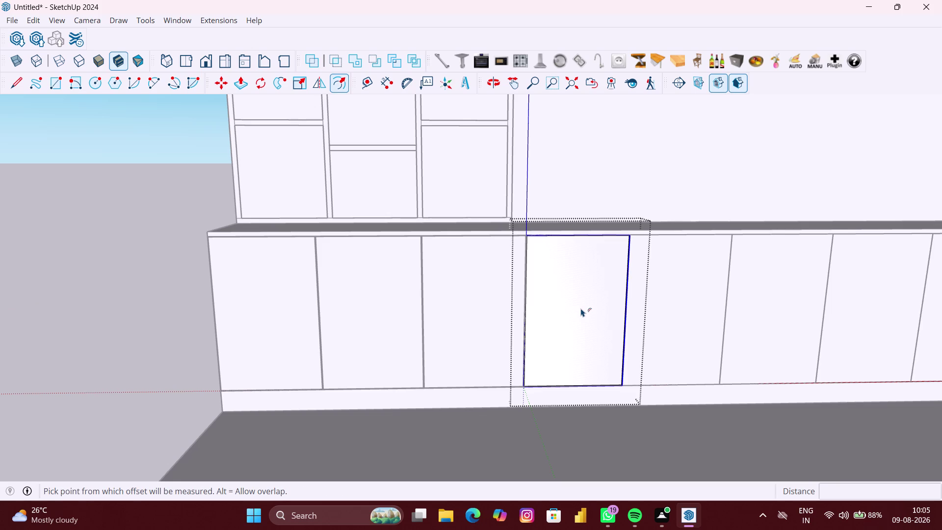
Finish the current door, then repeat the offset on the next two lower door faces.
key(space)
click(578, 311)
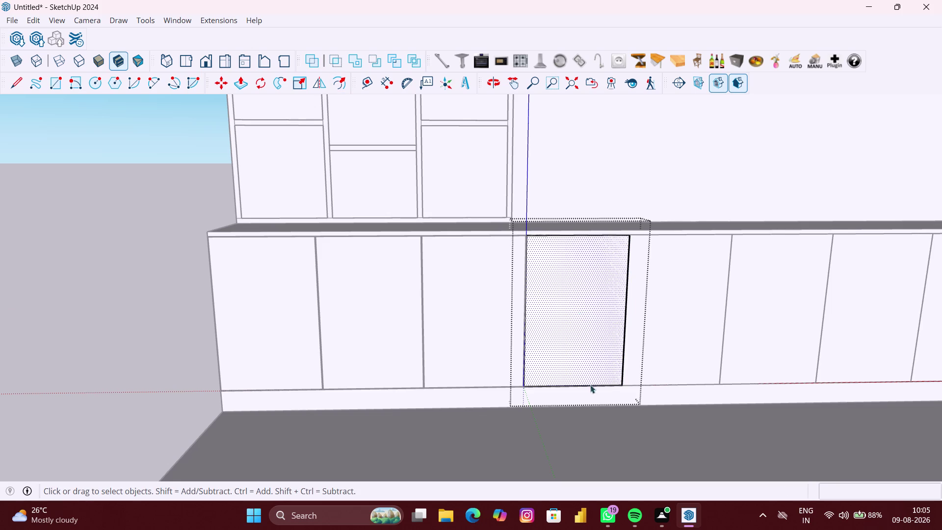
click(606, 427)
double_click(666, 360)
key(f)
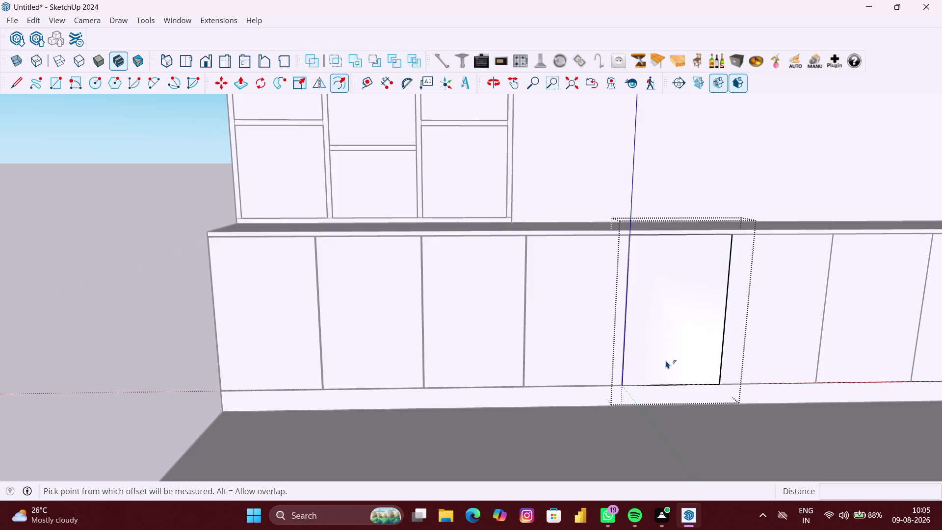
double_click(665, 360)
key(space)
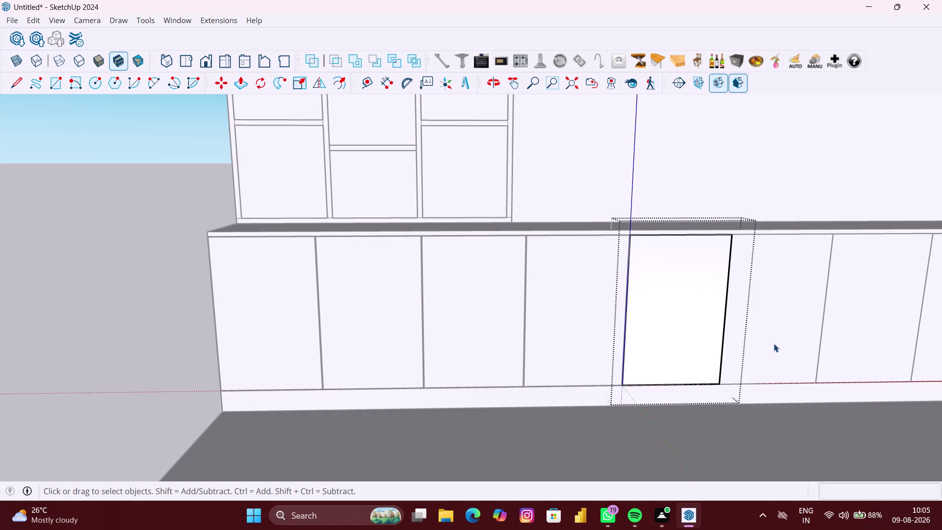
Repeat the offset on the third and fourth lower door faces along the counter.
click(774, 343)
double_click(774, 344)
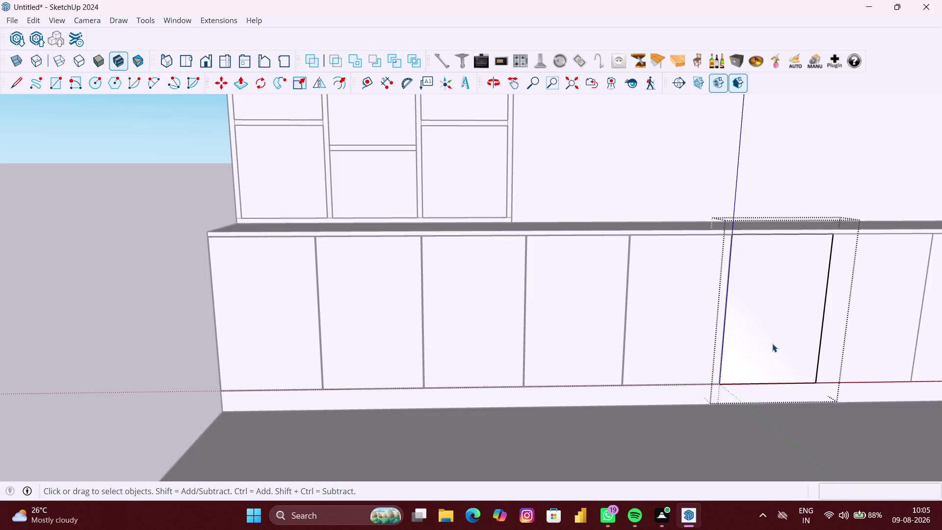
key(f)
double_click(772, 343)
key(space)
click(815, 398)
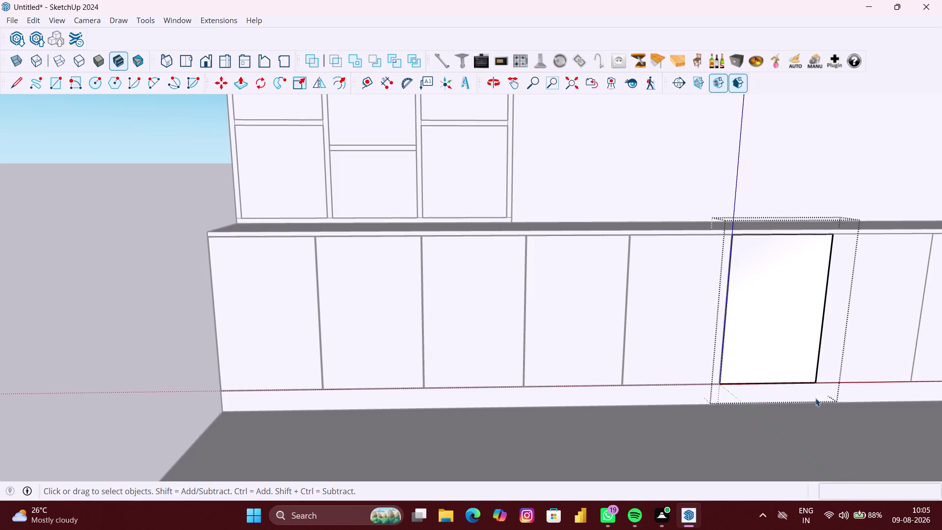
click(866, 363)
click(866, 363)
double_click(866, 363)
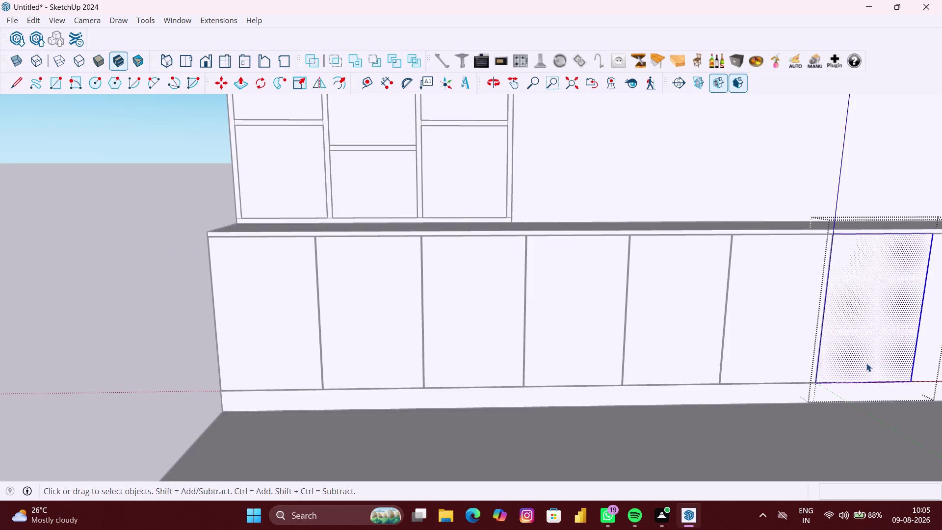
key(f)
double_click(866, 363)
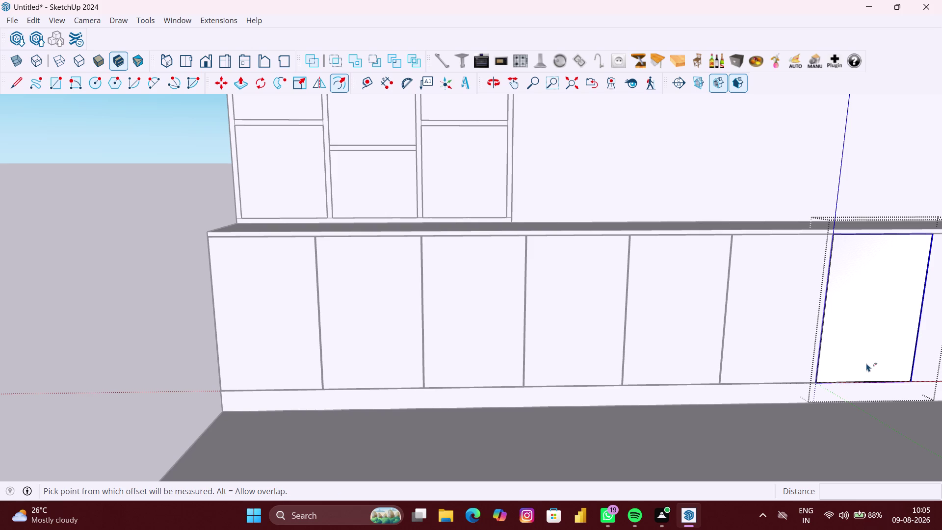
key(space)
click(875, 437)
scroll(down, 3)
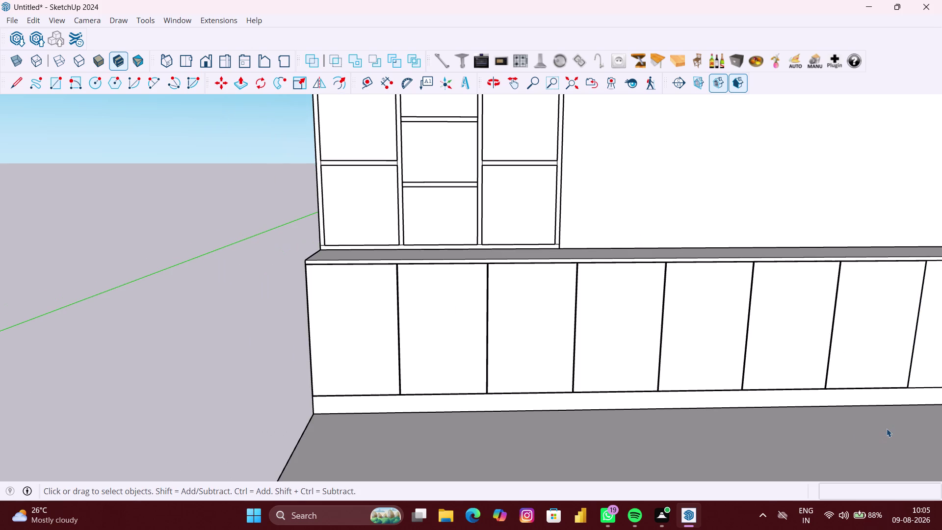
Turn toward the right end and offset two more lower door faces.
middle_drag(887, 429, 360, 413)
key(space)
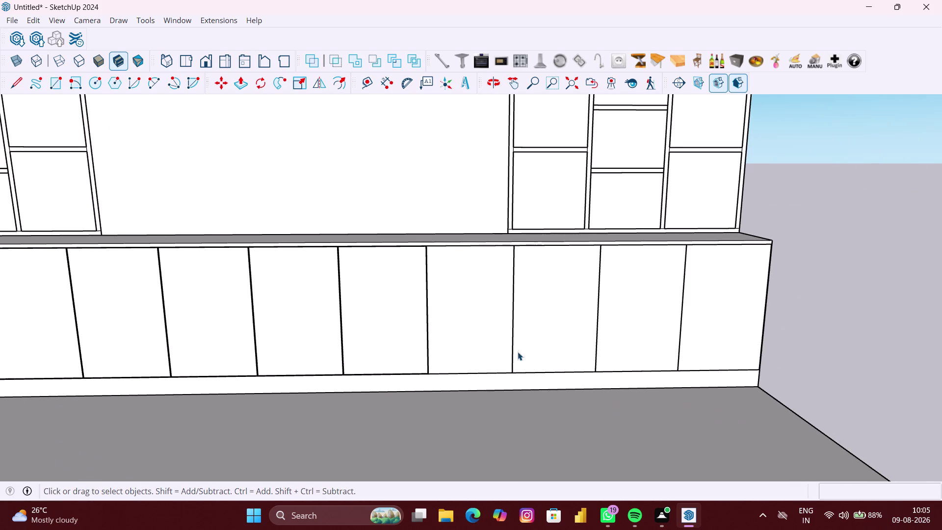
click(545, 344)
double_click(544, 344)
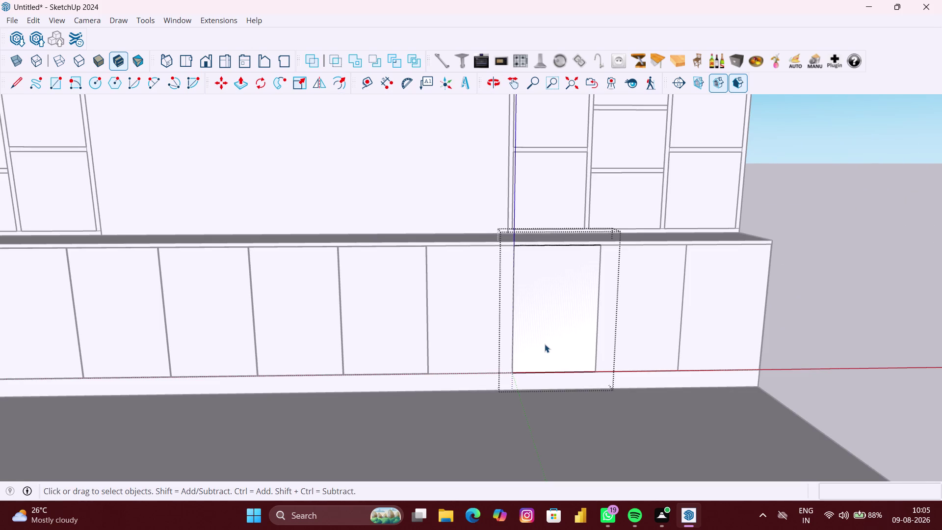
key(f)
double_click(561, 336)
key(space)
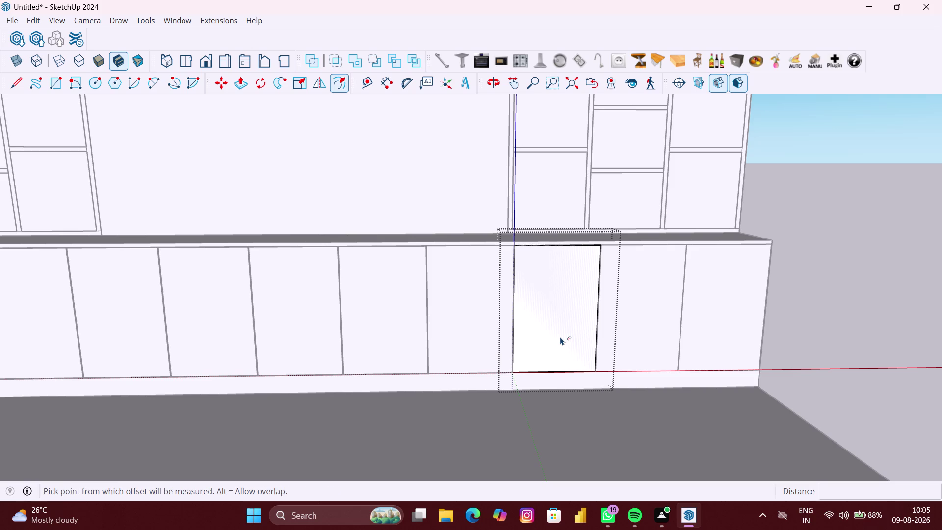
click(649, 416)
double_click(633, 335)
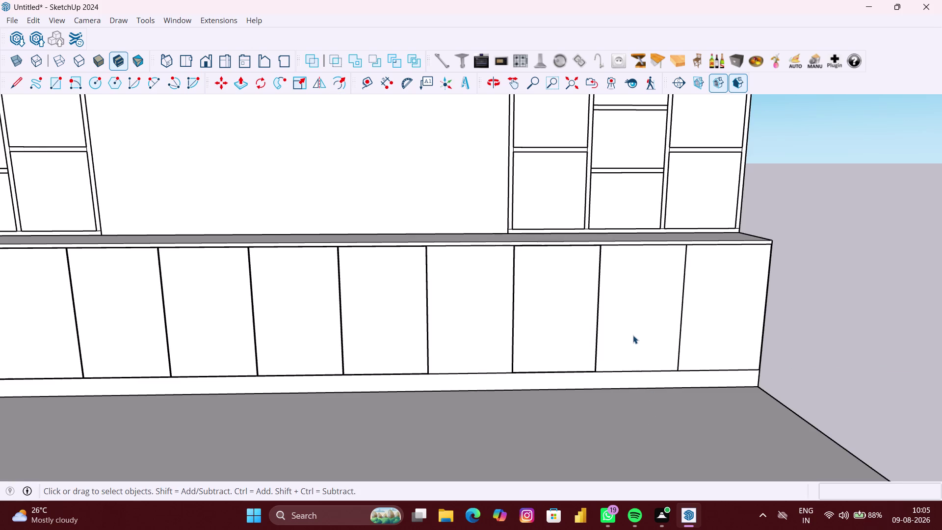
key(f)
double_click(633, 335)
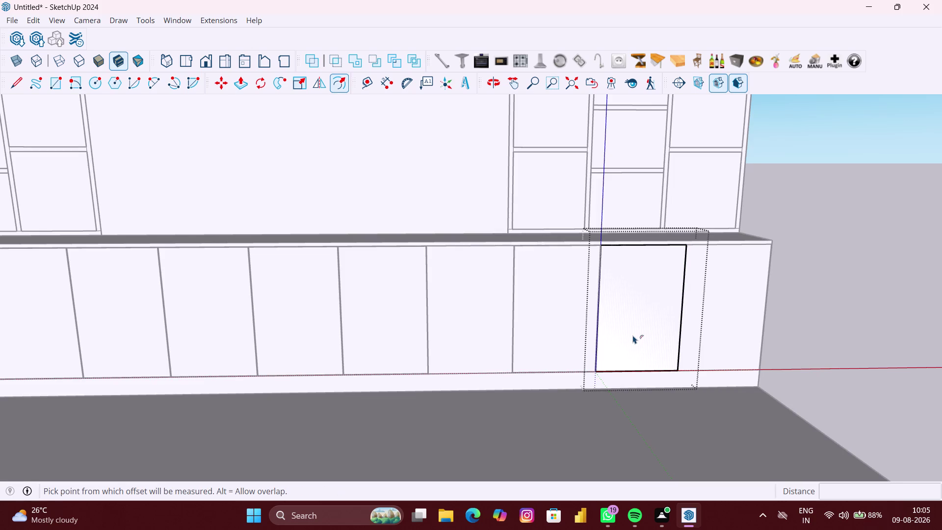
key(space)
click(709, 410)
Offset the face of the last lower door at the right end.
click(736, 332)
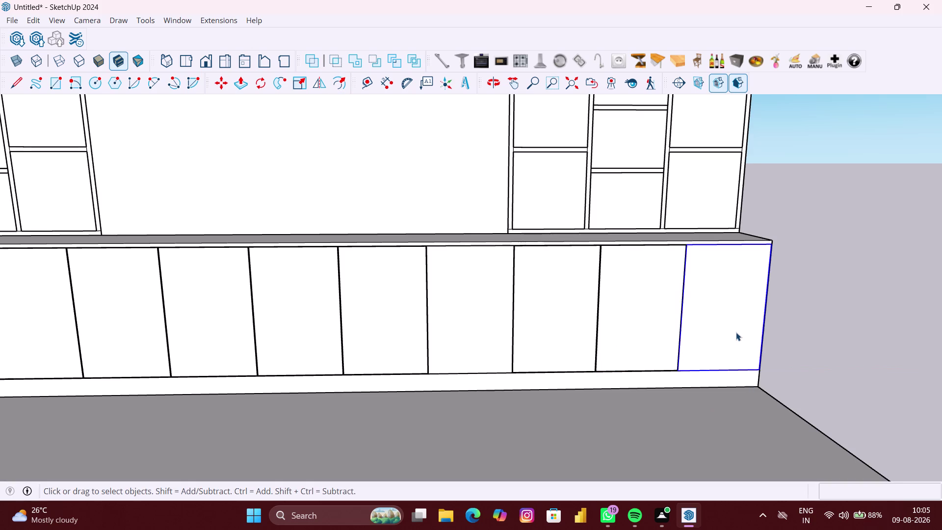
double_click(736, 332)
key(f)
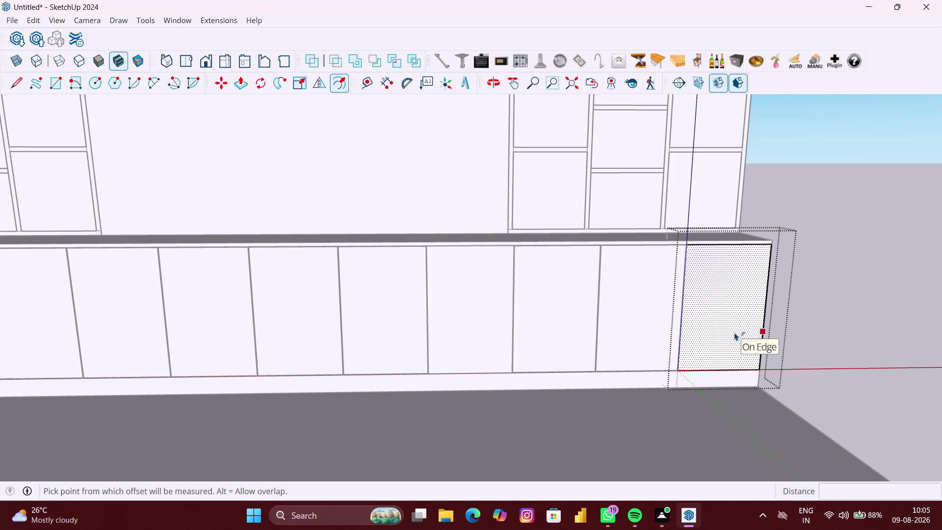
double_click(735, 332)
key(space)
click(800, 355)
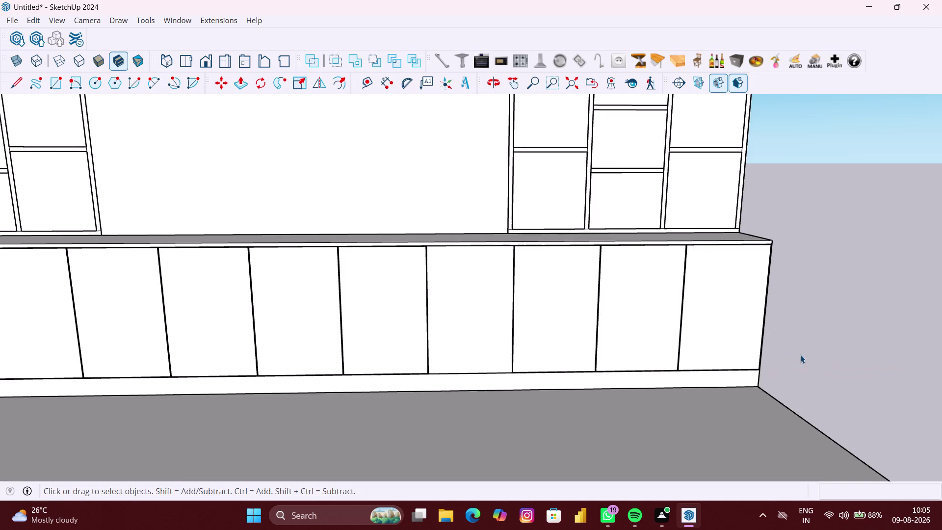
scroll(down, 3)
scroll(up, 3)
Orbit over the whole kitchen and enter the leftmost lower door group for editing.
scroll(up, 3)
middle_drag(58, 324, 83, 362)
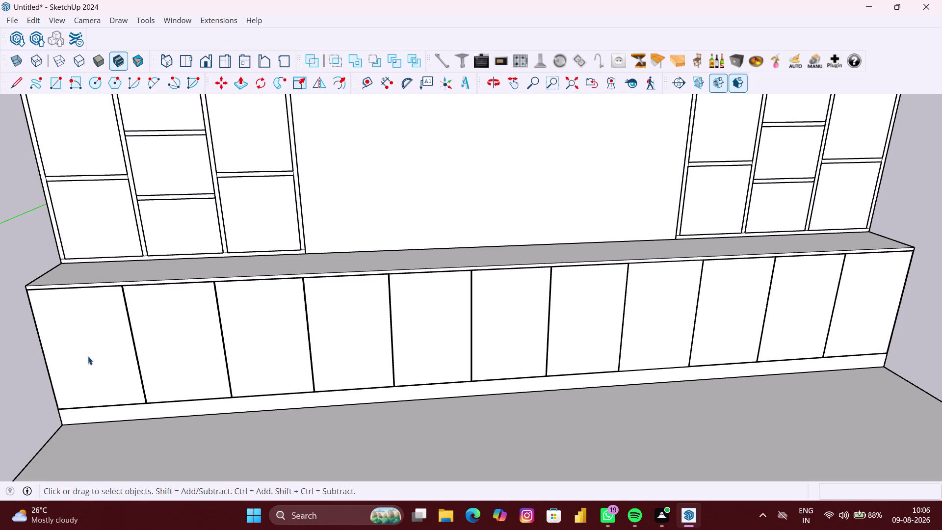
scroll(down, 3)
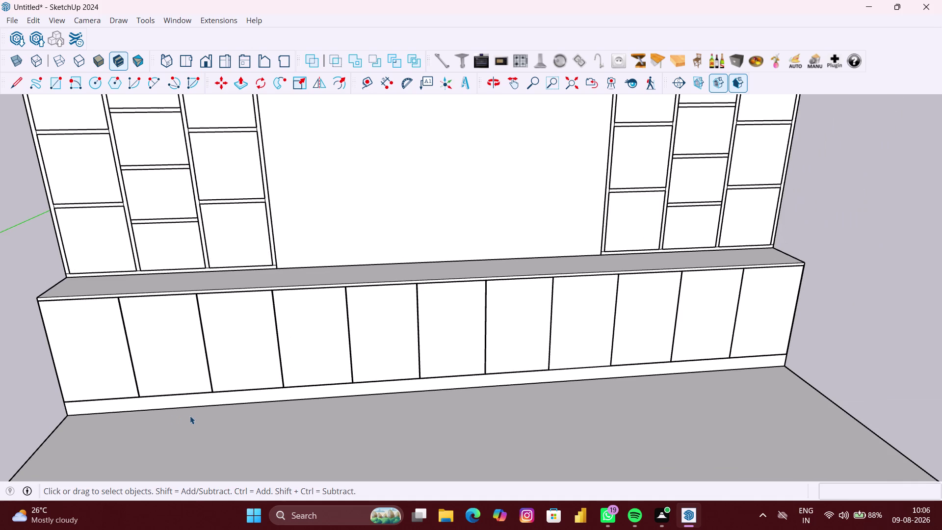
middle_drag(189, 416, 164, 414)
scroll(down, 3)
scroll(up, 3)
scroll(up, 3)
double_click(89, 375)
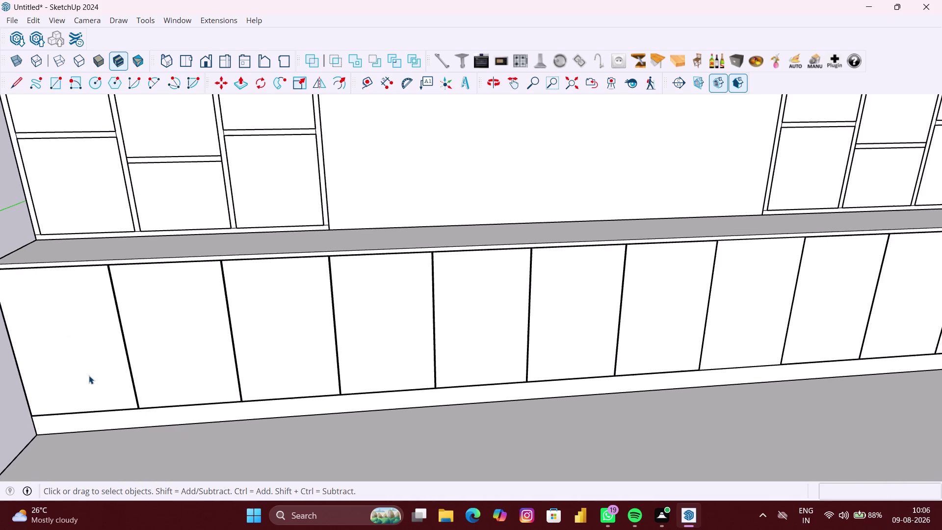
Push the leftmost lower door face out 18 mm.
key(p)
click(85, 363)
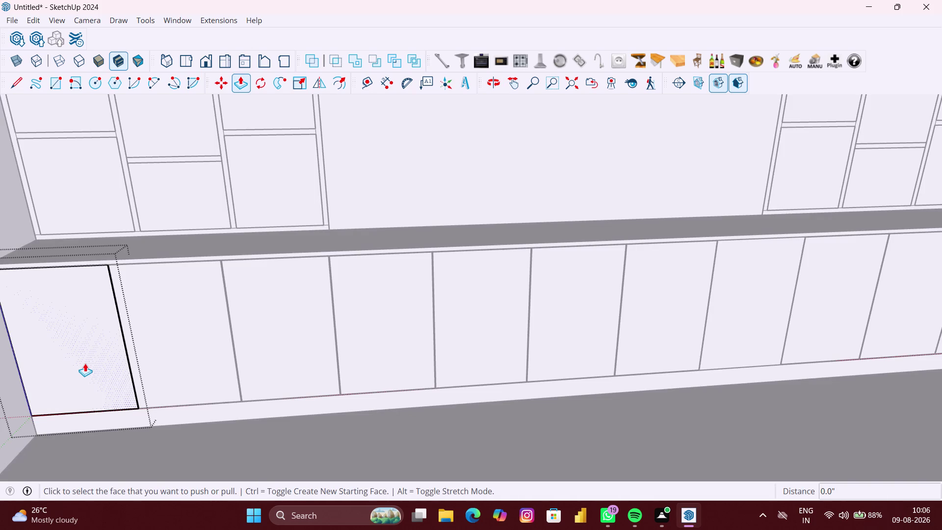
text(18)
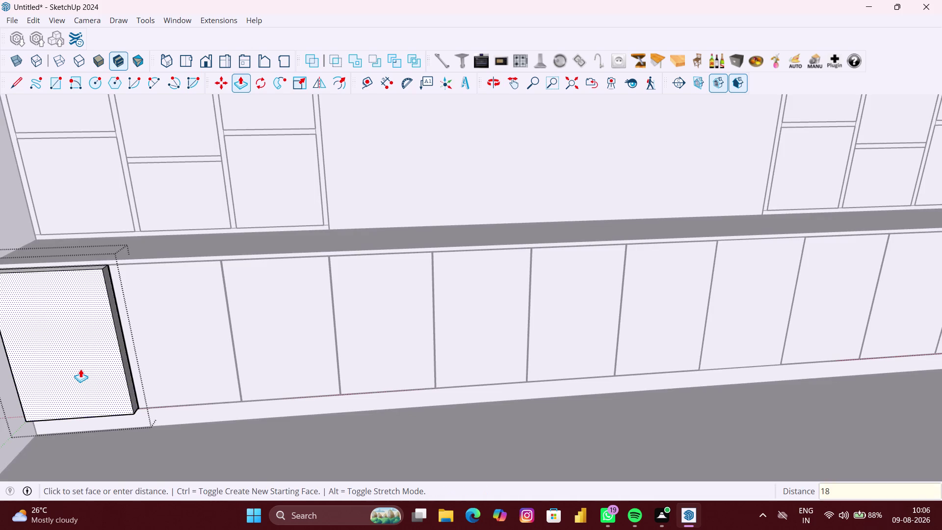
text(mm)
key(Return)
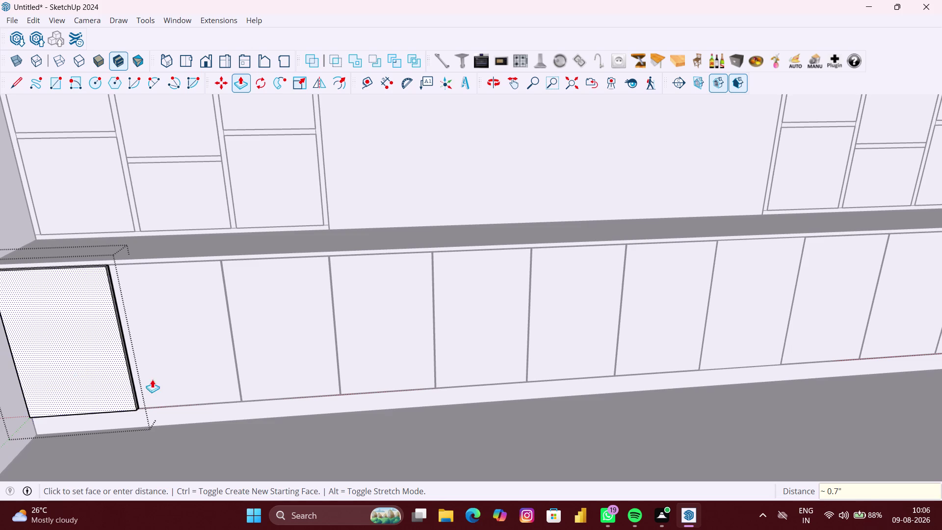
key(space)
Push the second and third lower door faces out by the same 18 mm.
click(178, 355)
double_click(178, 354)
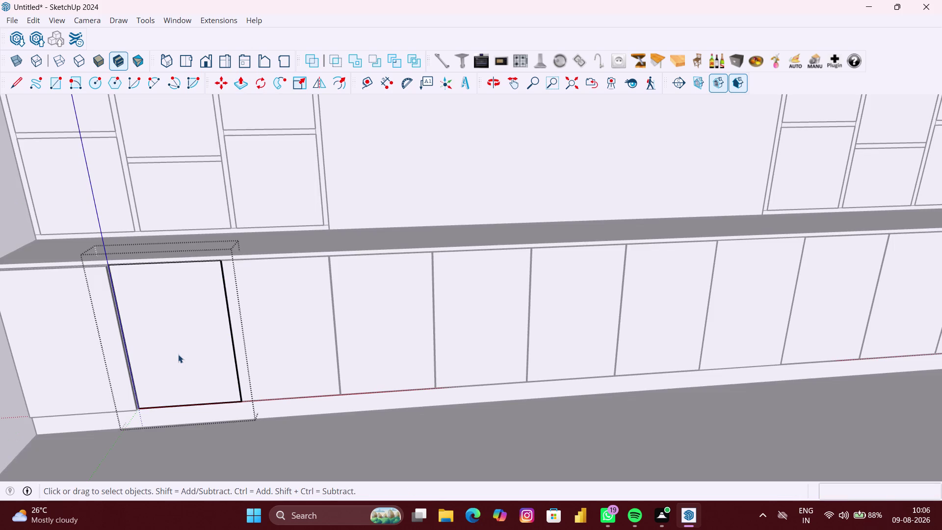
key(p)
double_click(178, 354)
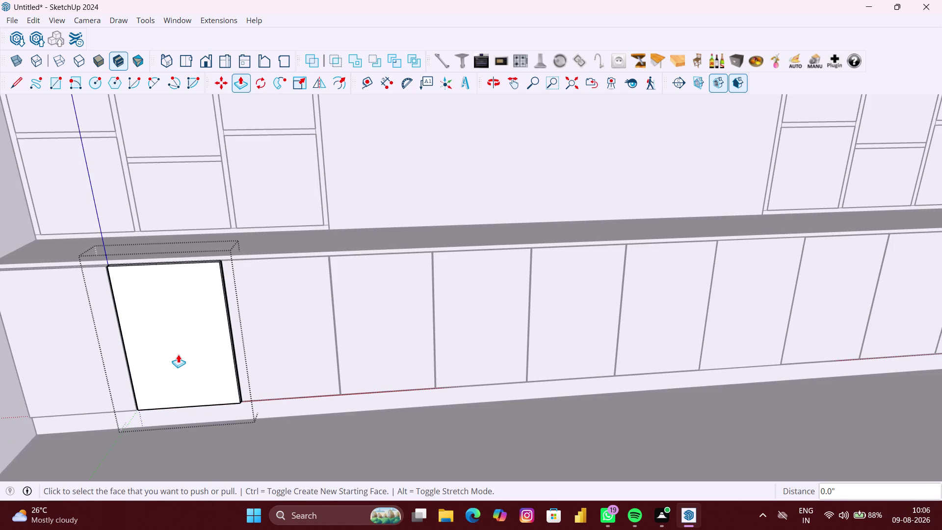
key(space)
click(283, 358)
double_click(284, 357)
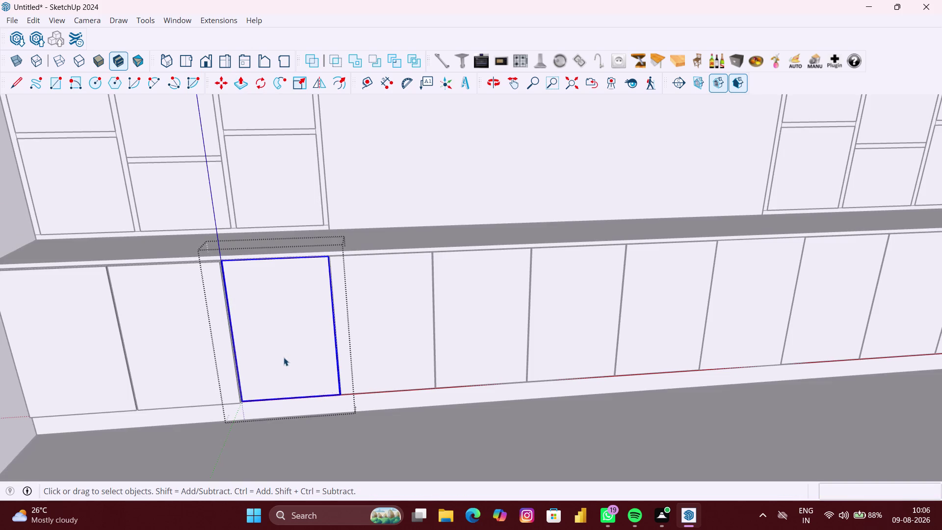
key(p)
double_click(295, 343)
key(space)
Push the fourth and fifth lower door faces out by 18 mm.
click(393, 354)
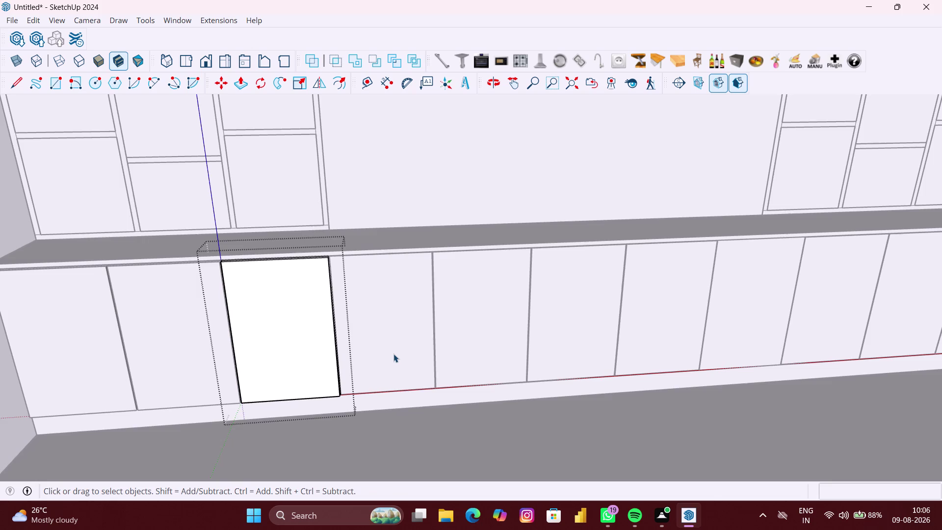
double_click(391, 350)
key(p)
double_click(385, 341)
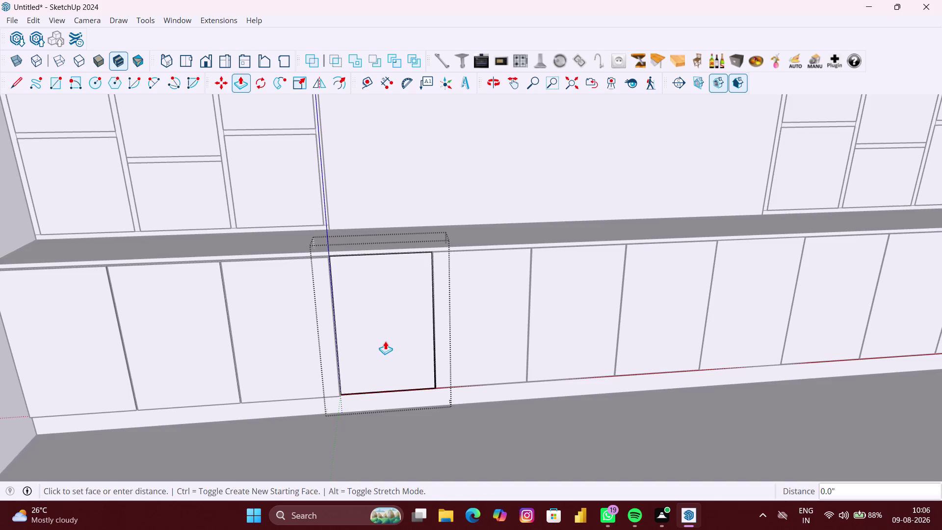
key(space)
click(437, 439)
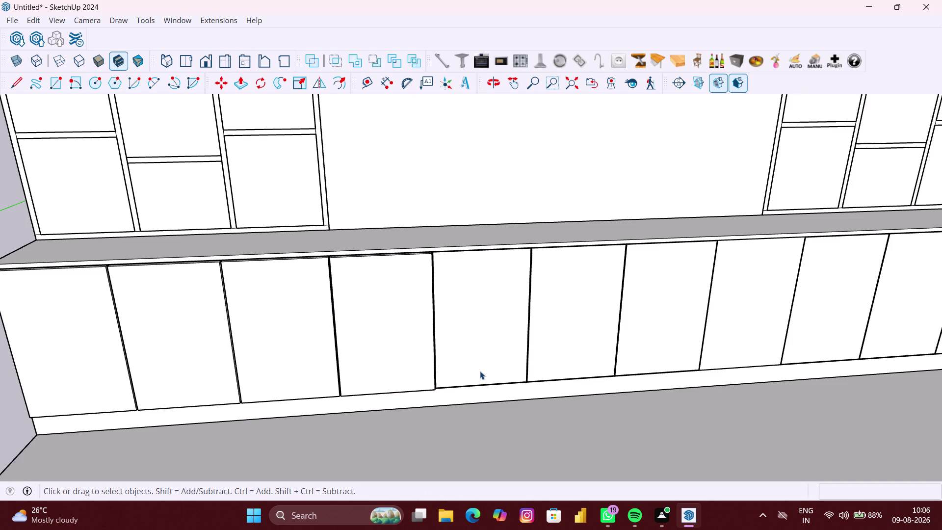
double_click(480, 371)
key(p)
double_click(481, 361)
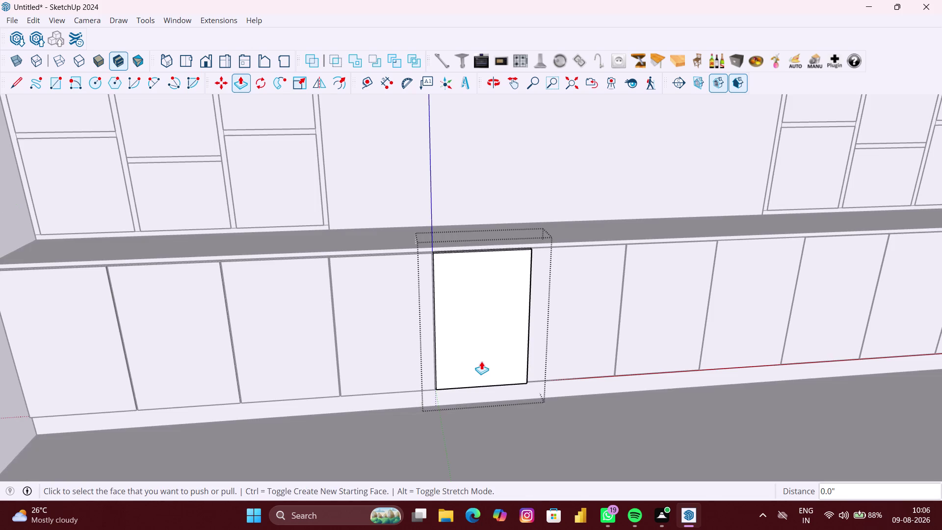
key(space)
Push the sixth and seventh lower door faces out by 18 mm.
click(527, 412)
double_click(565, 359)
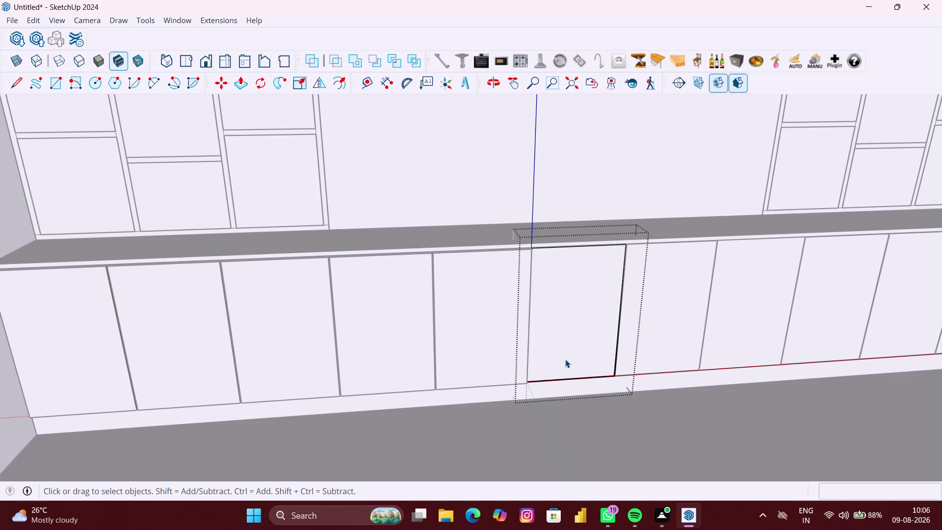
key(p)
double_click(567, 350)
key(space)
click(666, 407)
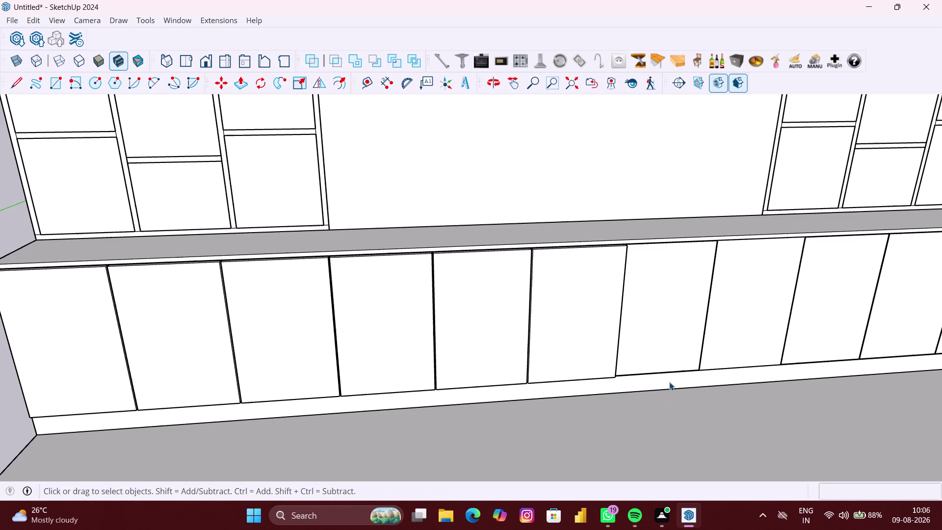
triple_click(661, 361)
key(p)
double_click(659, 355)
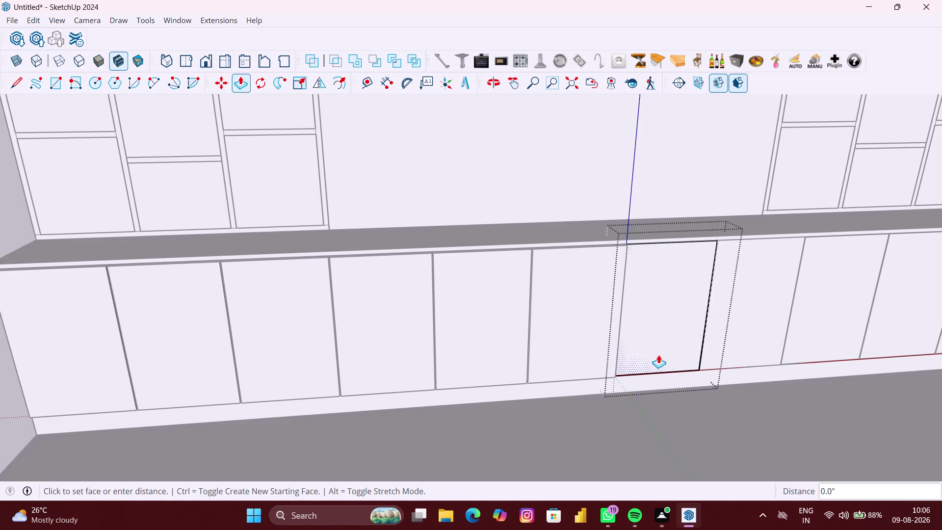
key(space)
click(755, 418)
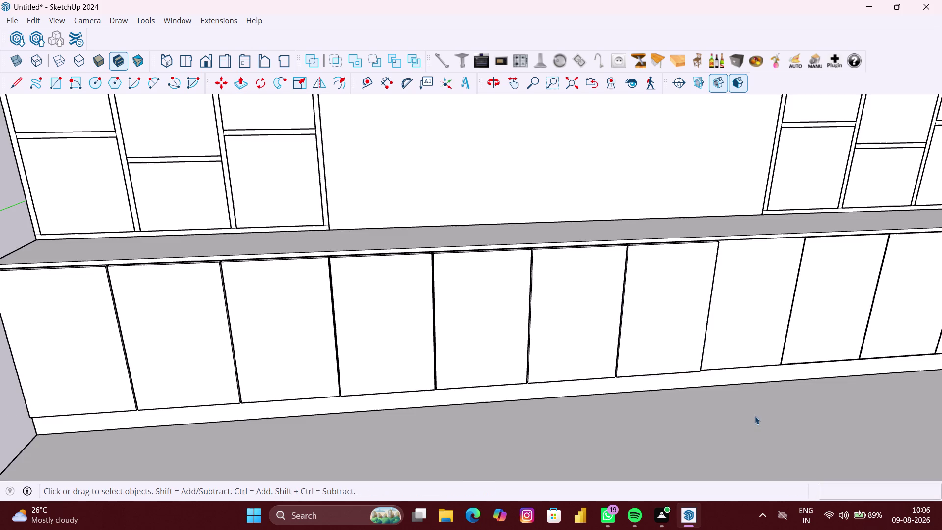
Push the eighth and ninth lower door faces out by 18 mm.
double_click(750, 357)
key(p)
double_click(760, 328)
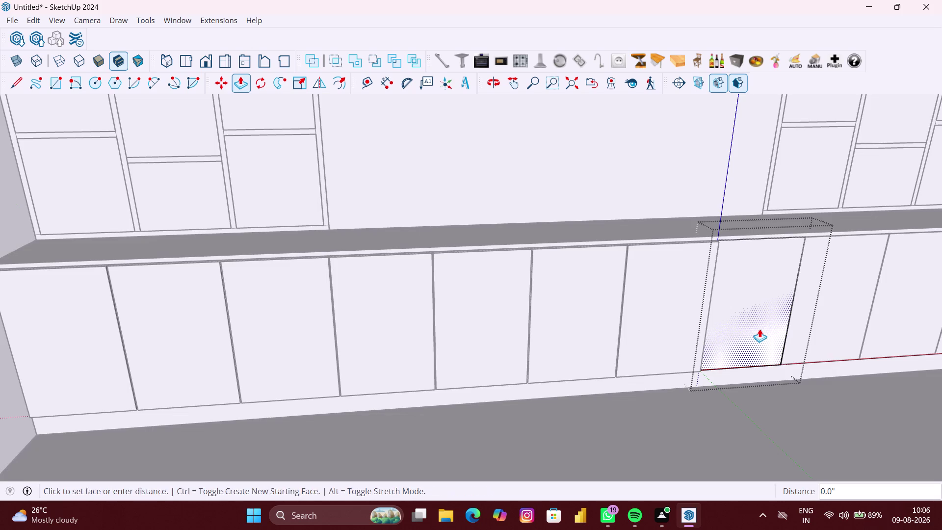
key(space)
click(778, 382)
click(826, 339)
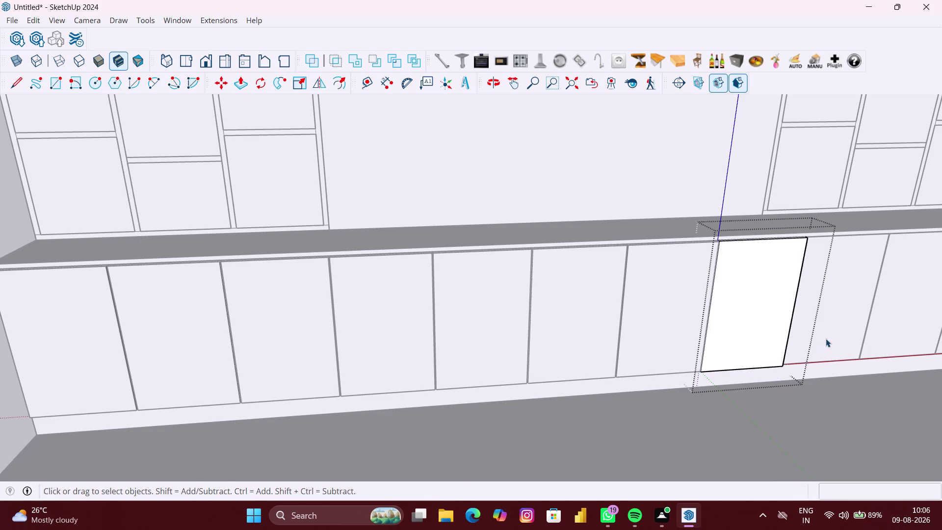
double_click(819, 334)
key(p)
double_click(824, 328)
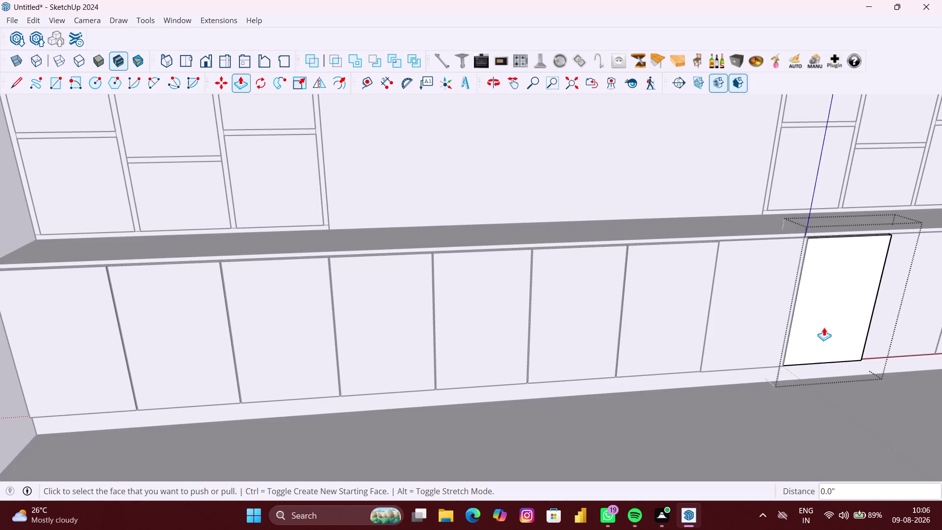
key(space)
click(848, 427)
Push the final two door faces at the right end out by 18 mm.
scroll(down, 3)
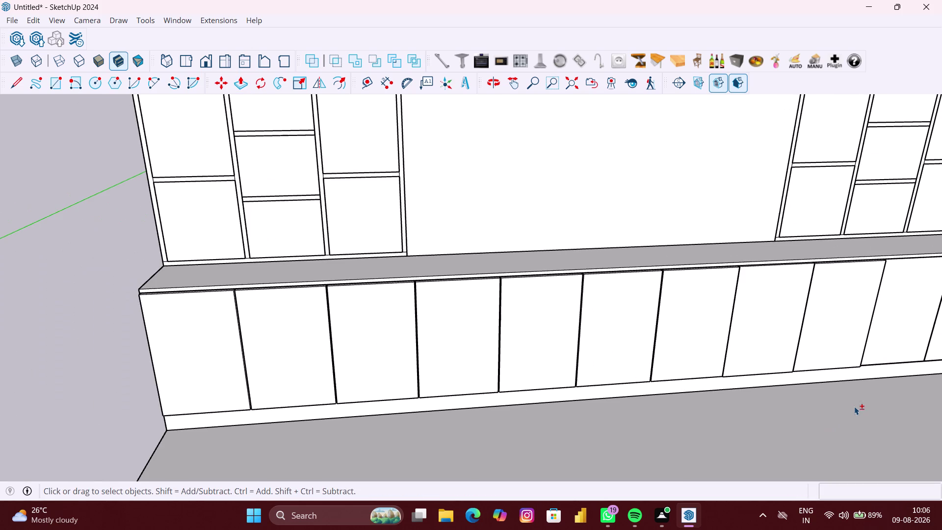
middle_drag(854, 407, 399, 408)
scroll(up, 3)
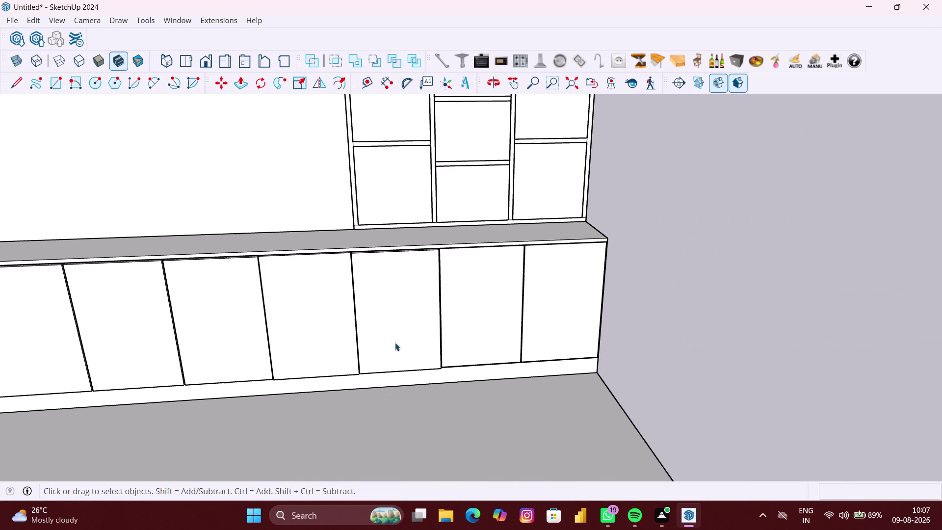
double_click(497, 291)
key(p)
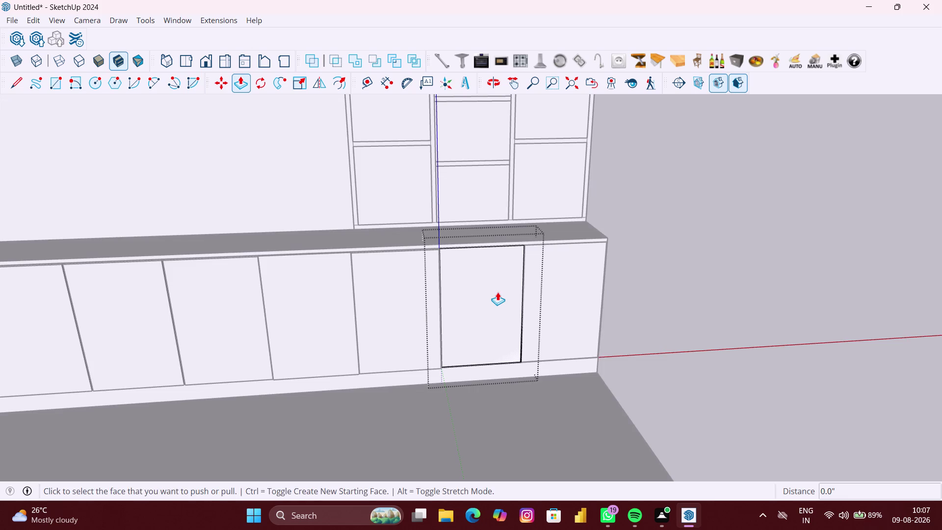
double_click(498, 292)
key(space)
click(547, 349)
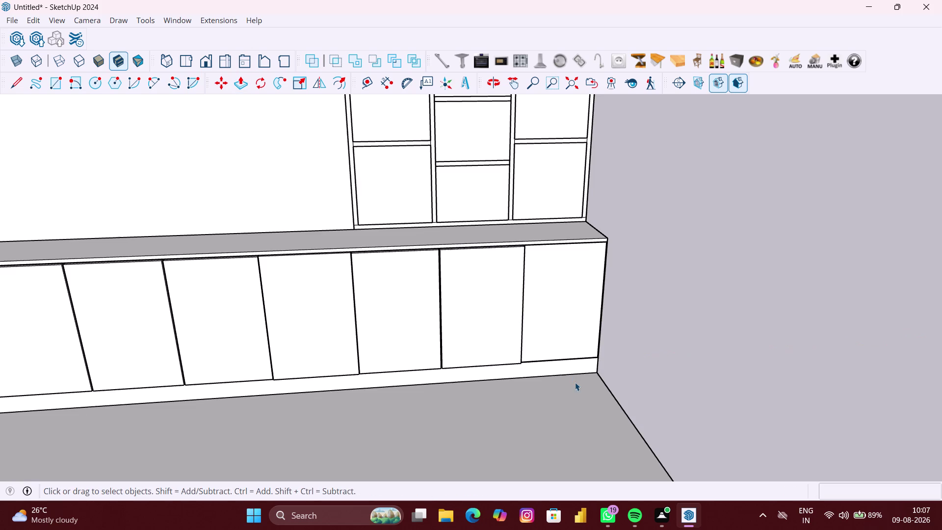
double_click(570, 328)
key(p)
double_click(570, 320)
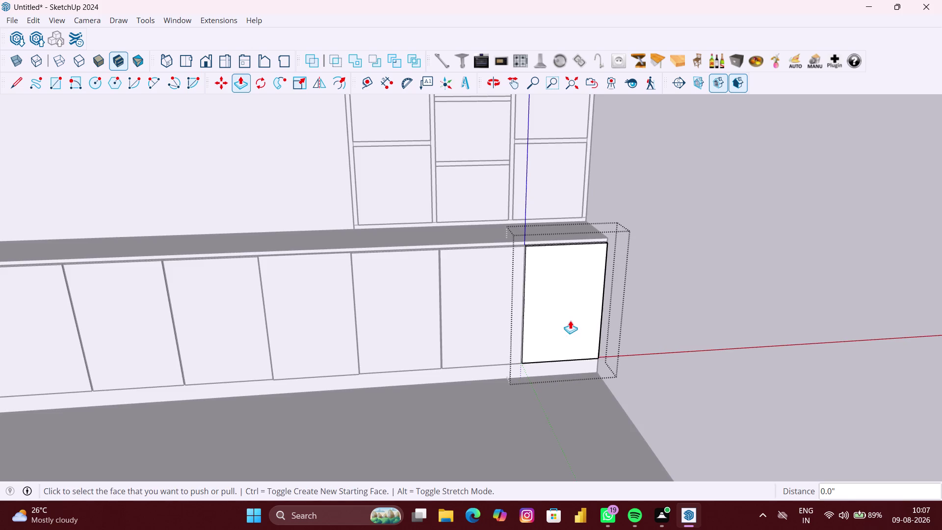
key(space)
click(636, 382)
scroll(down, 3)
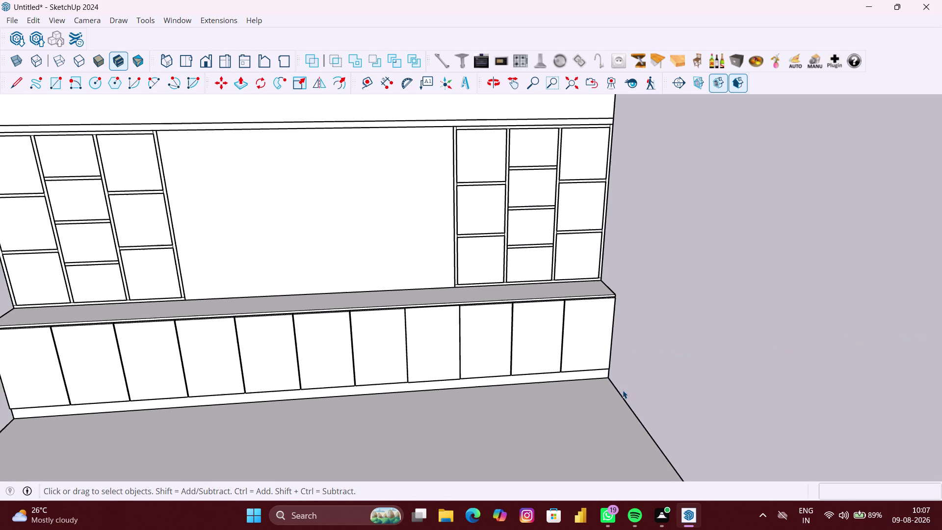
scroll(down, 3)
middle_drag(623, 390, 590, 391)
scroll(up, 3)
scroll(up, 3)
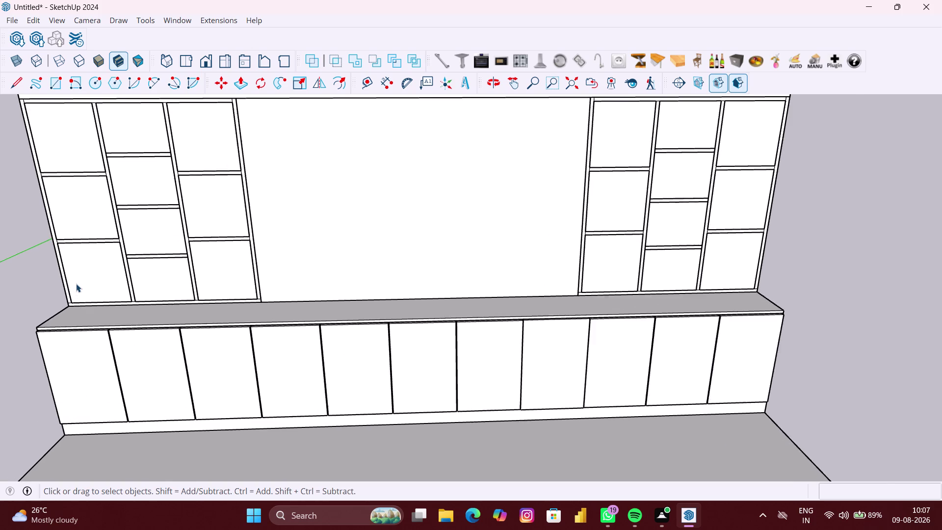
scroll(up, 3)
middle_drag(76, 283, 92, 295)
scroll(up, 3)
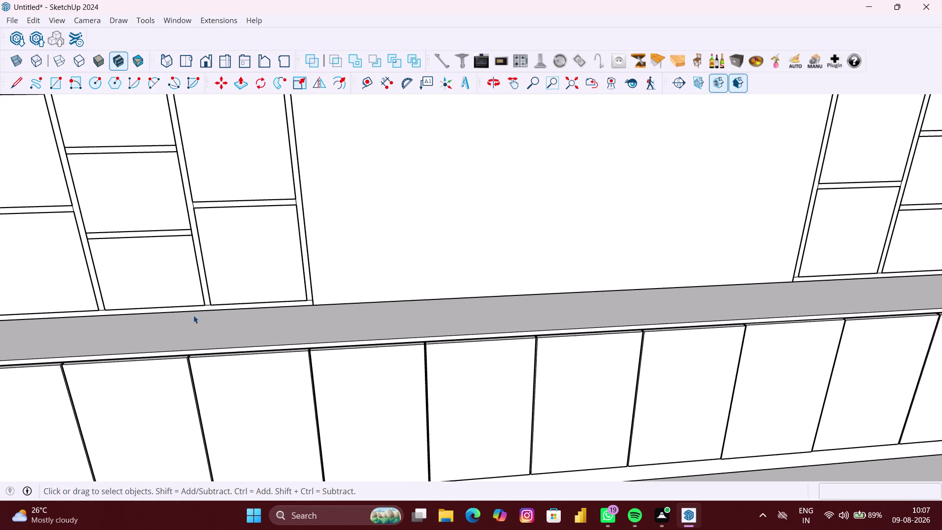
middle_click(193, 315)
scroll(down, 3)
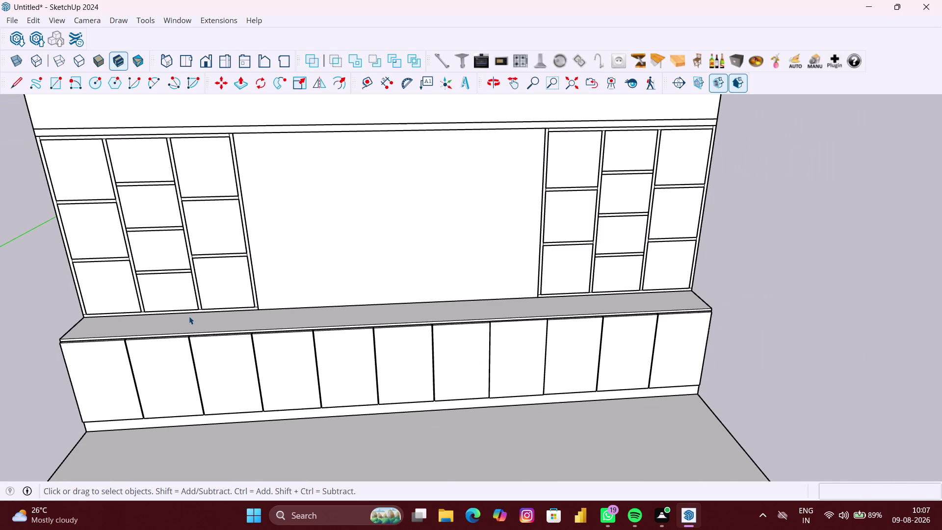
middle_drag(258, 304, 253, 306)
scroll(up, 3)
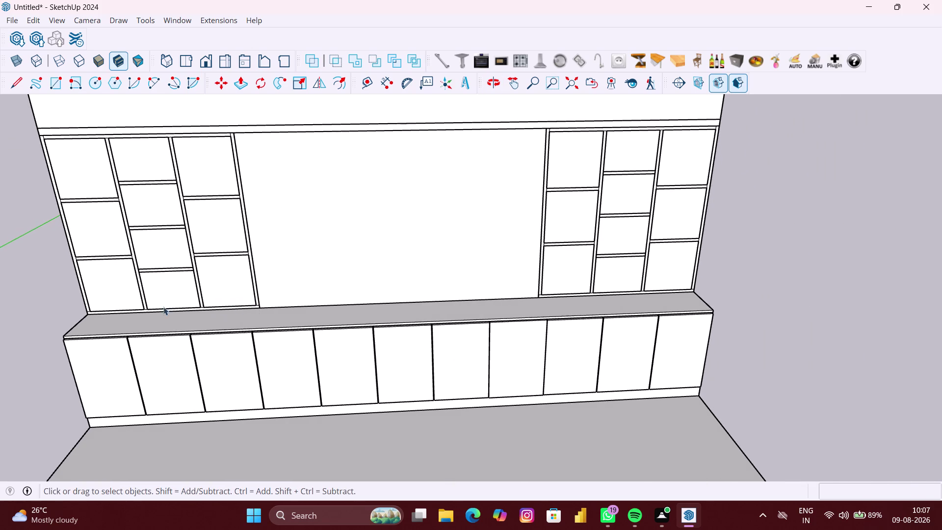
scroll(up, 3)
middle_click(102, 307)
scroll(down, 3)
middle_drag(123, 298, 236, 292)
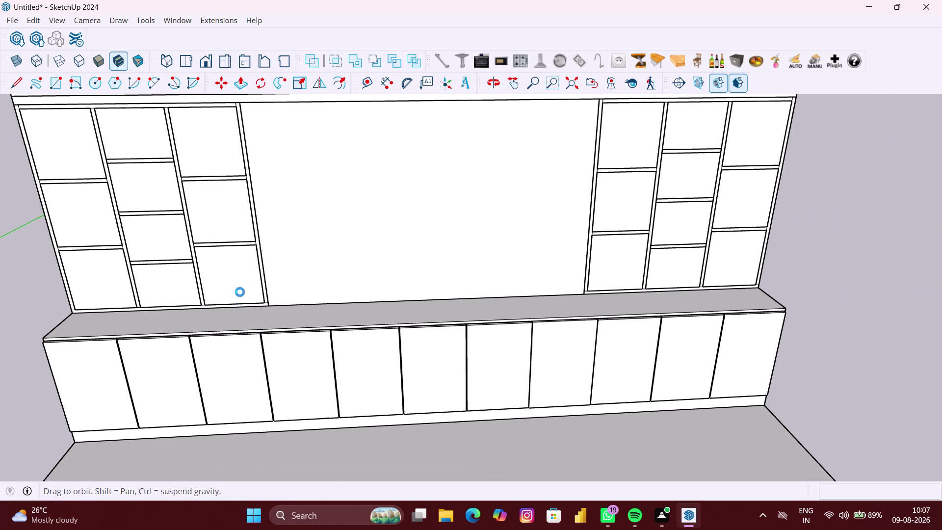
middle_drag(236, 292, 241, 292)
scroll(up, 3)
middle_drag(75, 305, 151, 289)
scroll(up, 3)
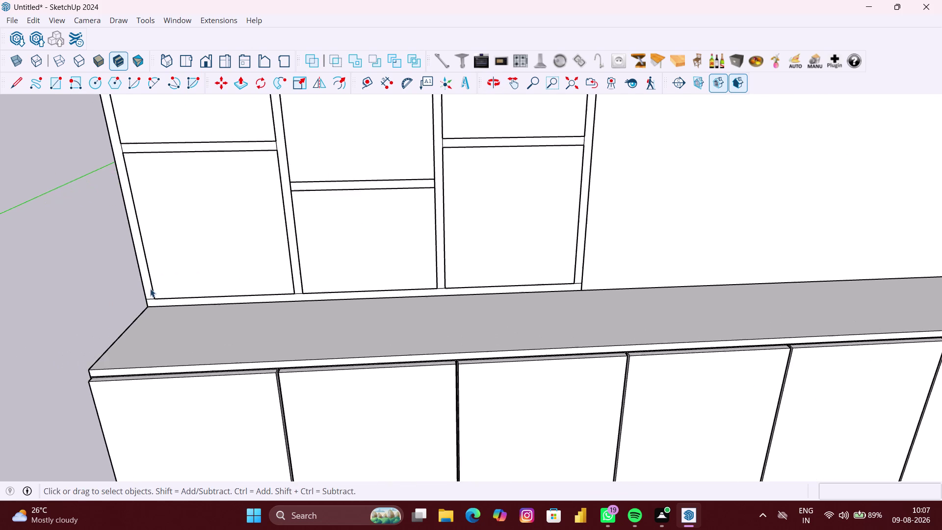
scroll(up, 3)
scroll(up, 3)
Open the left upper shelf unit and push its left side panel out 230 mm.
click(146, 282)
double_click(146, 282)
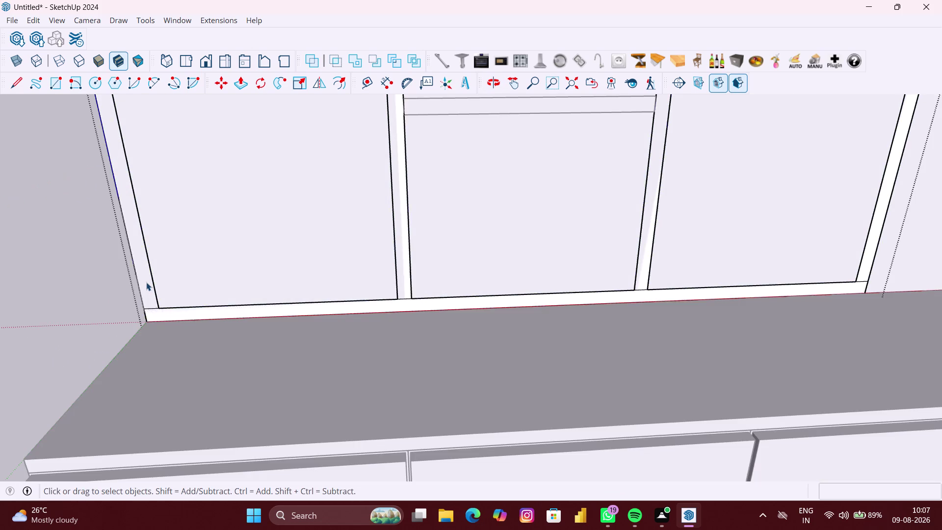
scroll(up, 3)
key(p)
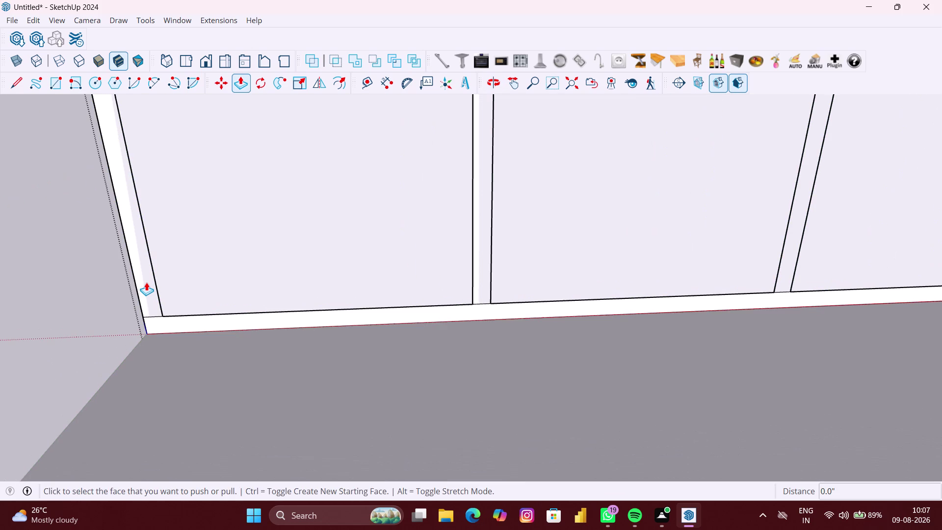
click(146, 283)
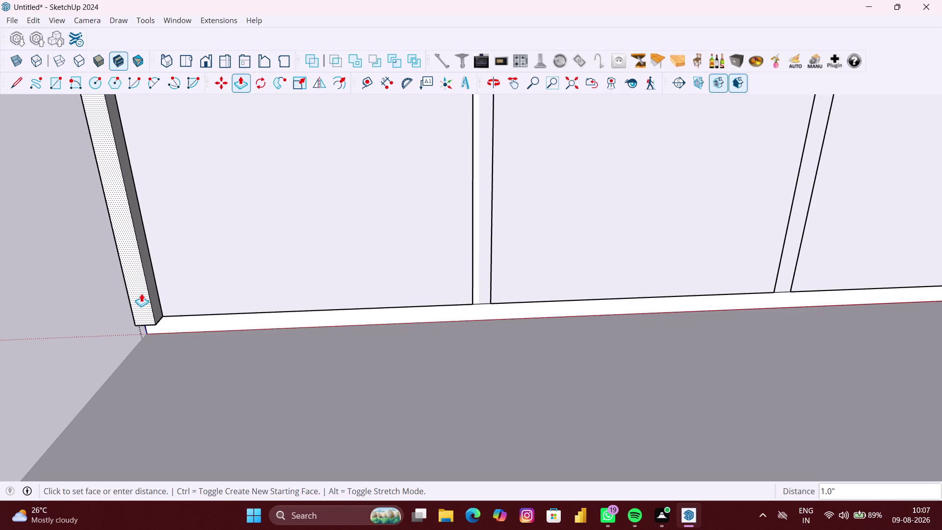
text(230)
text(mm)
key(Return)
Repeat the 230 mm depth on the bottom board and the middle divider.
scroll(down, 3)
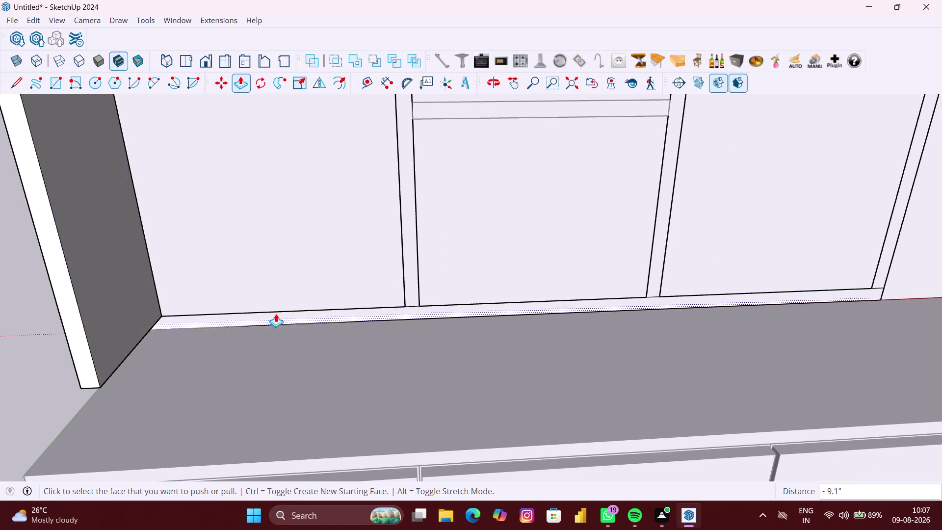
scroll(up, 3)
double_click(286, 317)
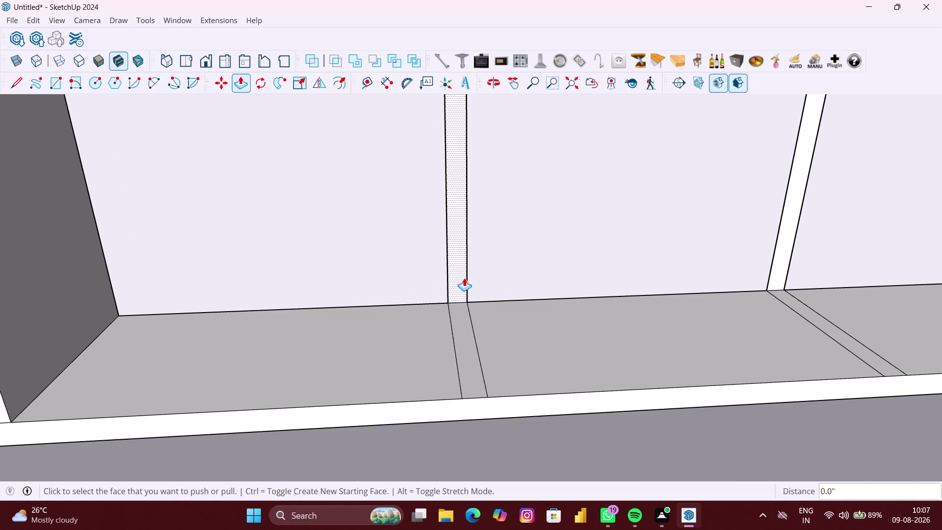
double_click(465, 277)
scroll(down, 3)
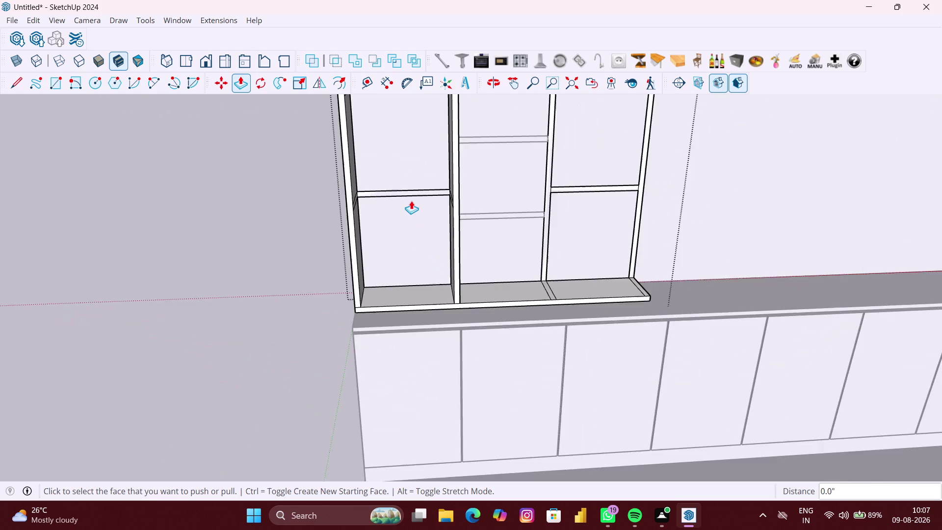
scroll(up, 3)
scroll(up, 3)
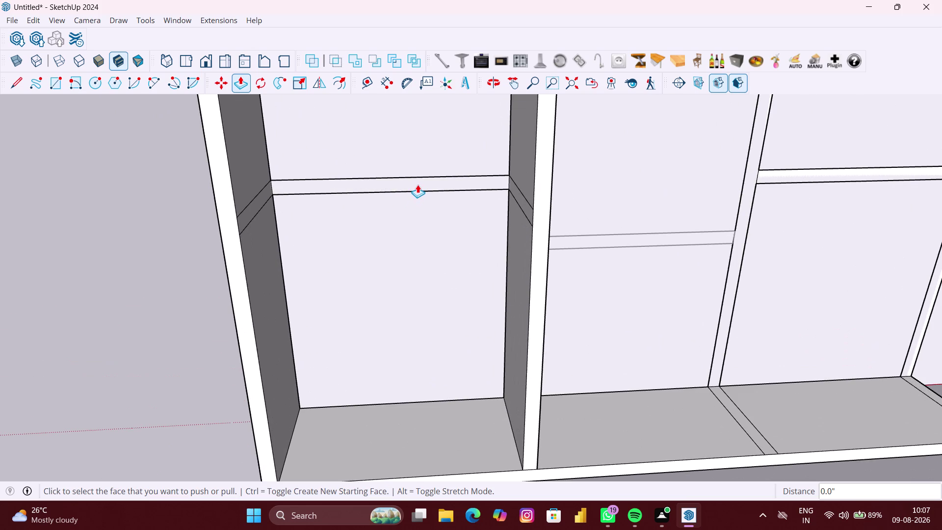
Extrude three left-column shelves to the same 230 mm depth.
double_click(422, 183)
scroll(down, 3)
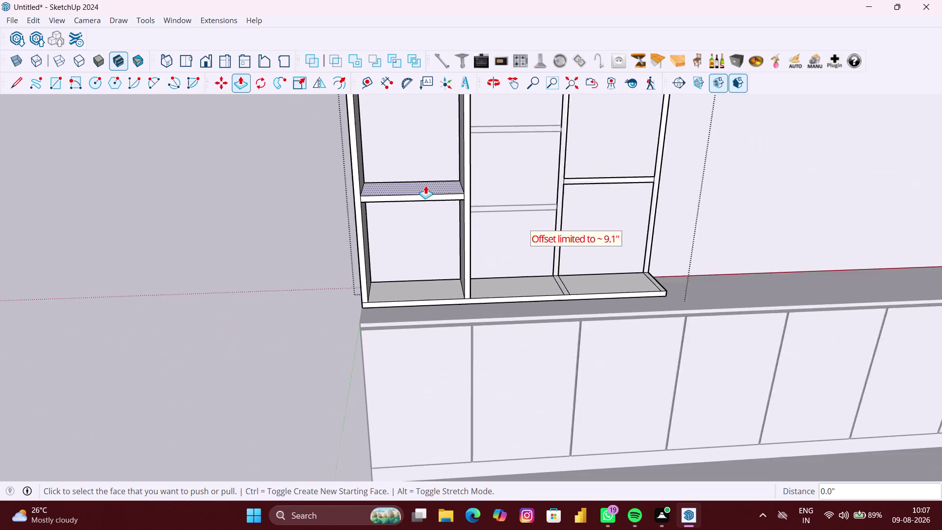
scroll(down, 3)
middle_drag(425, 185, 420, 301)
scroll(up, 3)
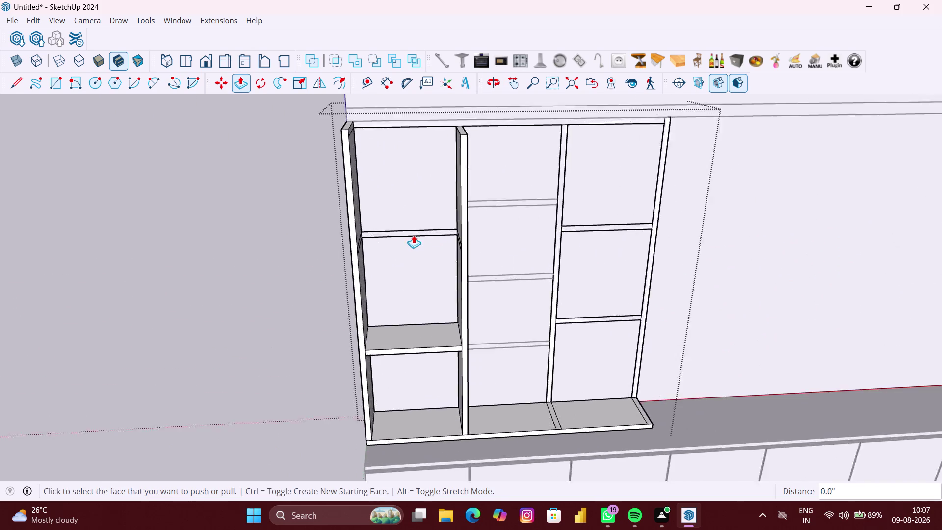
scroll(up, 3)
double_click(425, 224)
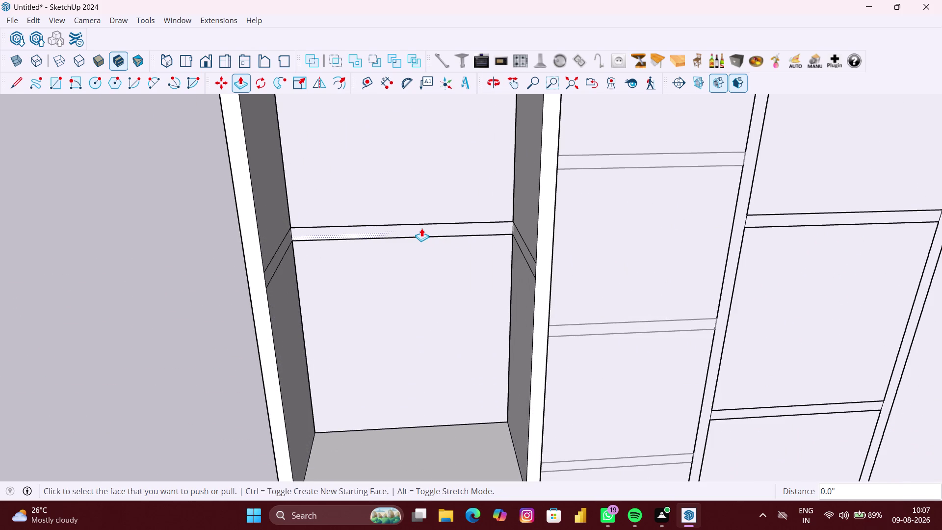
scroll(up, 3)
double_click(421, 228)
scroll(down, 3)
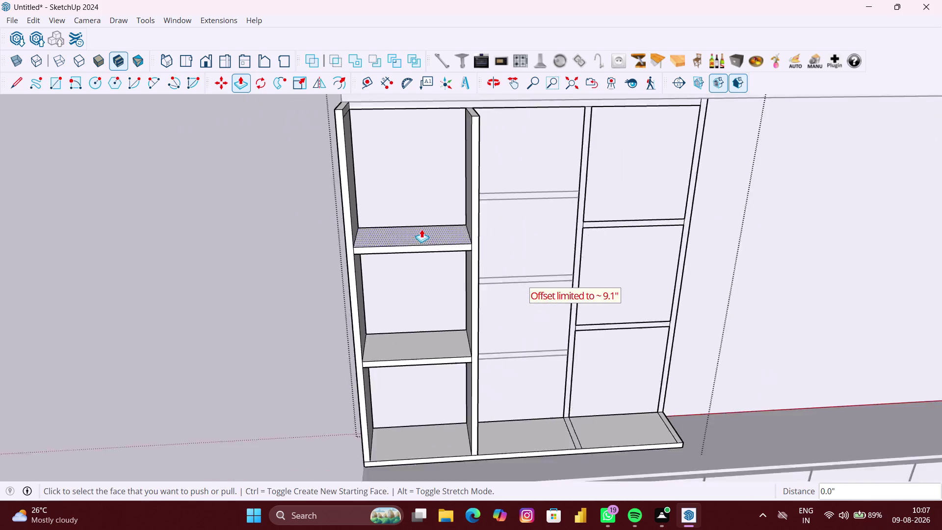
scroll(down, 3)
scroll(up, 3)
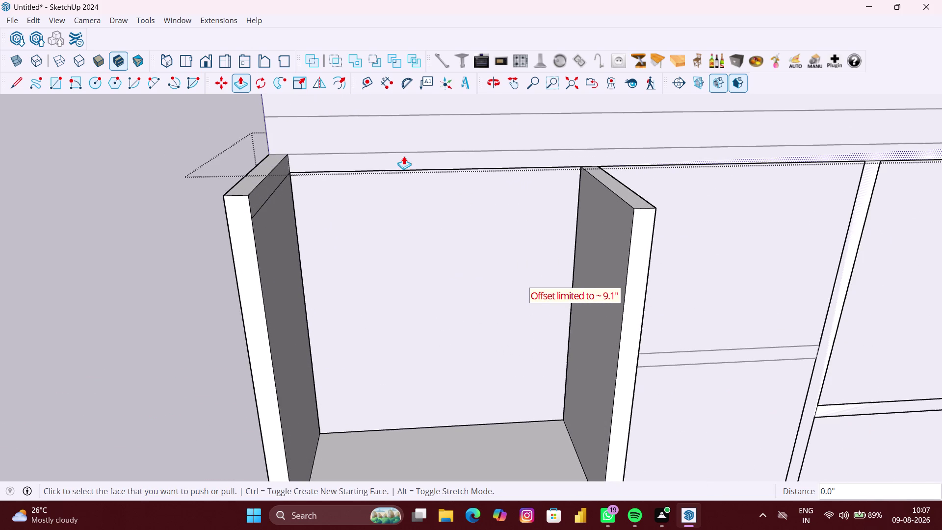
scroll(up, 3)
scroll(down, 3)
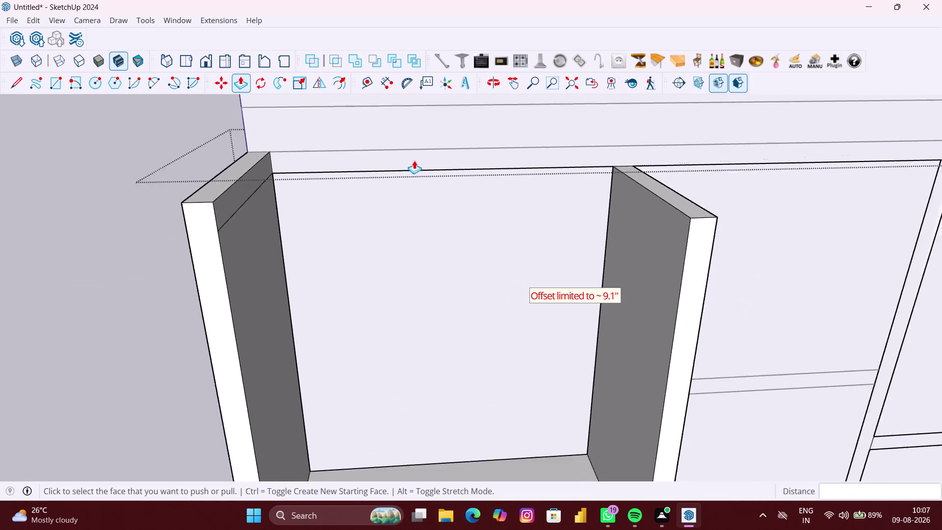
scroll(down, 3)
middle_drag(477, 195, 406, 196)
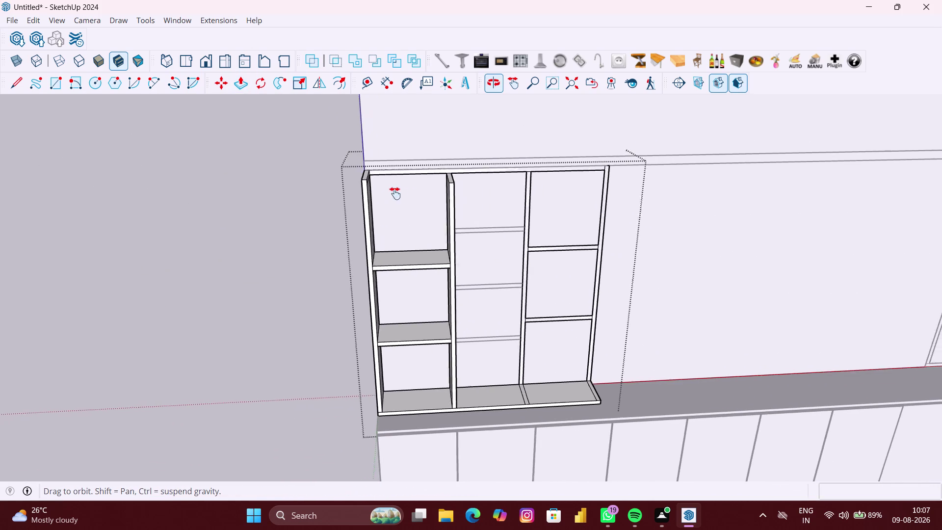
Inspect the unit by selecting its shelf strip and back wall faces.
middle_drag(406, 196, 280, 185)
scroll(up, 3)
scroll(up, 3)
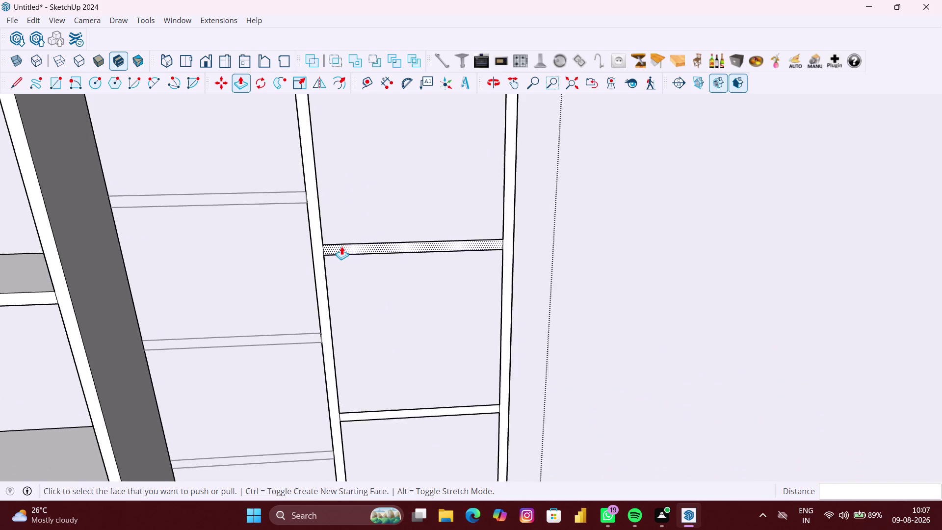
scroll(up, 3)
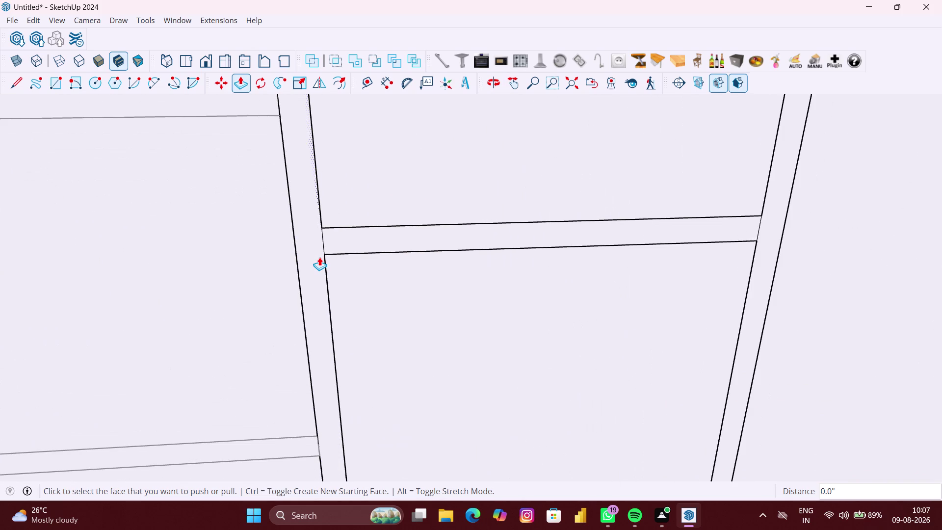
key(space)
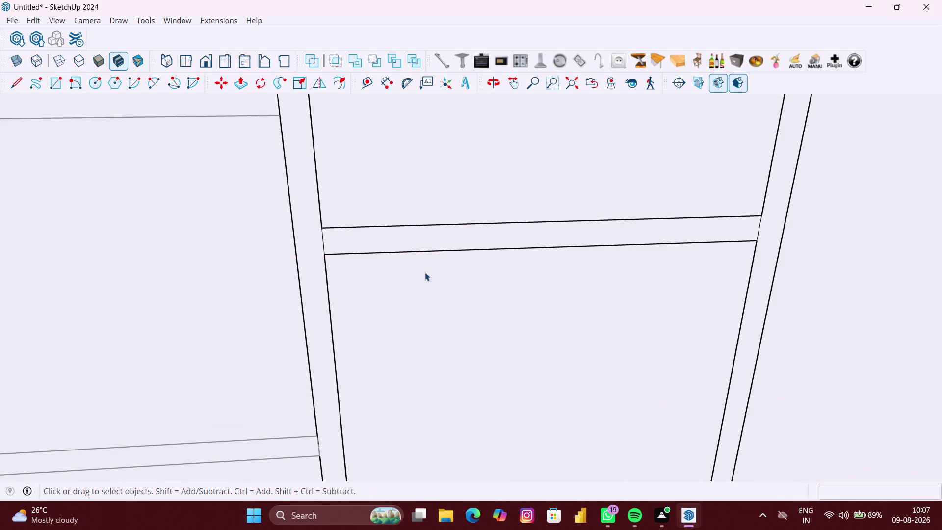
click(449, 247)
double_click(441, 242)
click(327, 244)
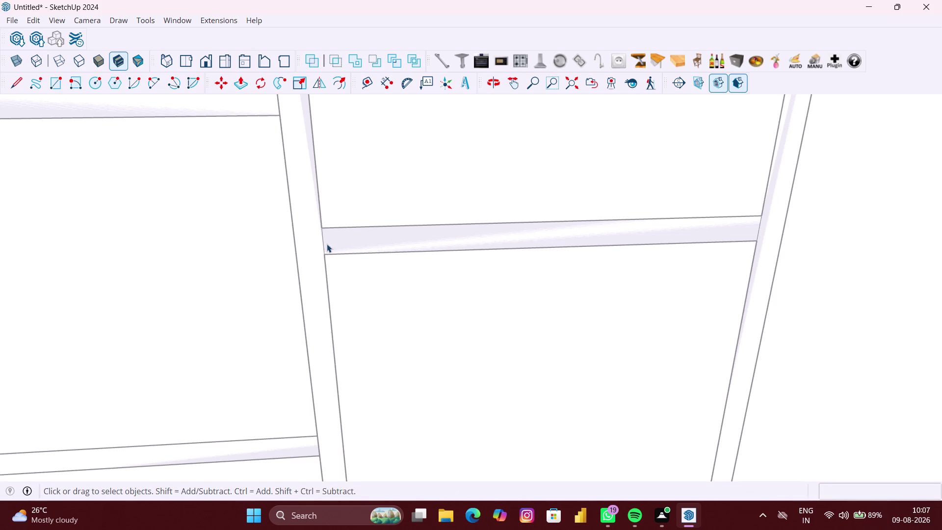
double_click(314, 245)
scroll(down, 3)
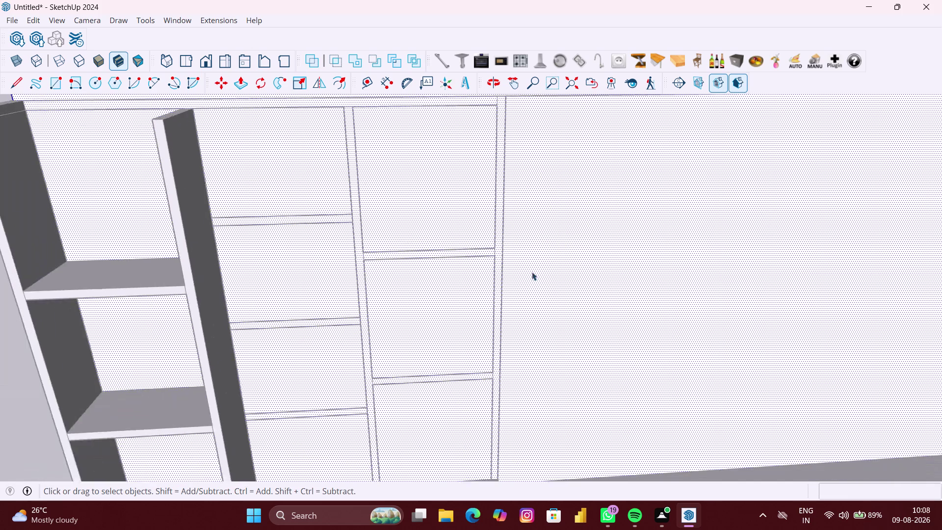
click(622, 269)
Select a right-bay shelf face and extrude it to the same 9.1" depth.
scroll(down, 3)
click(120, 332)
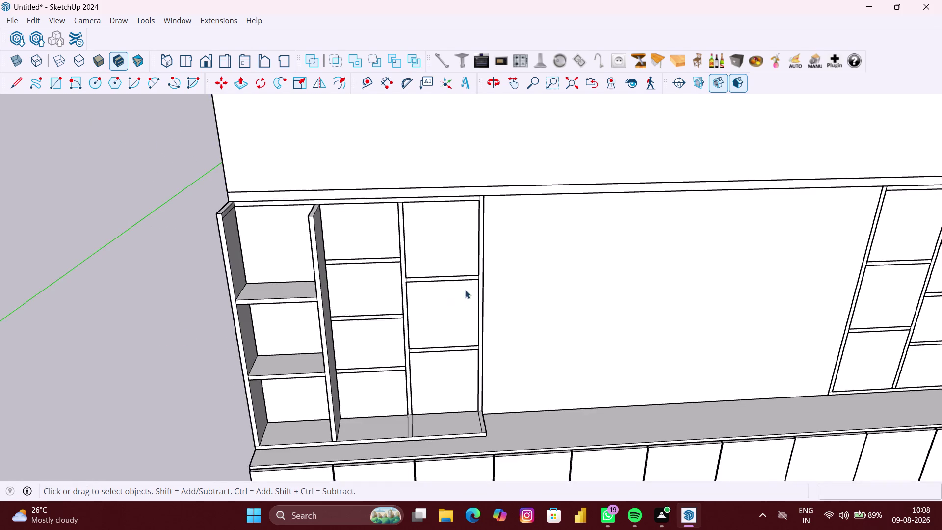
scroll(up, 3)
click(452, 272)
scroll(up, 3)
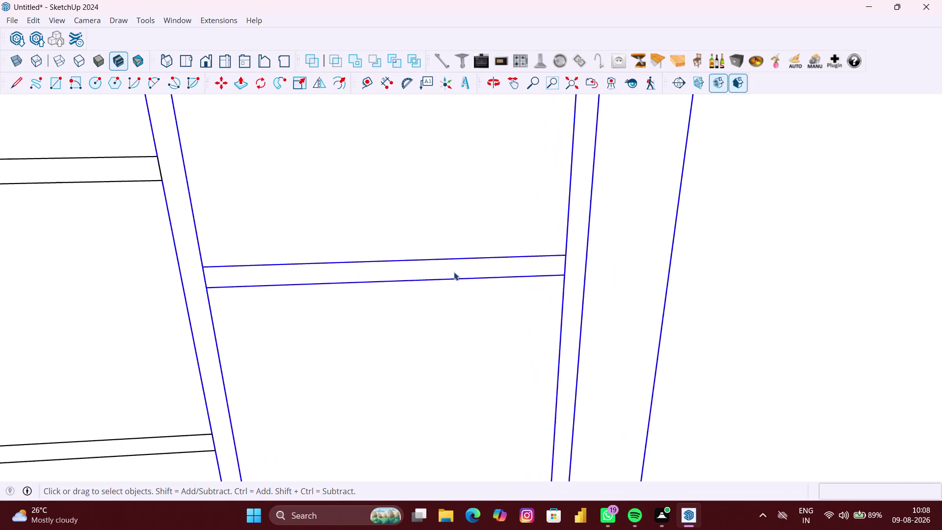
double_click(454, 272)
key(p)
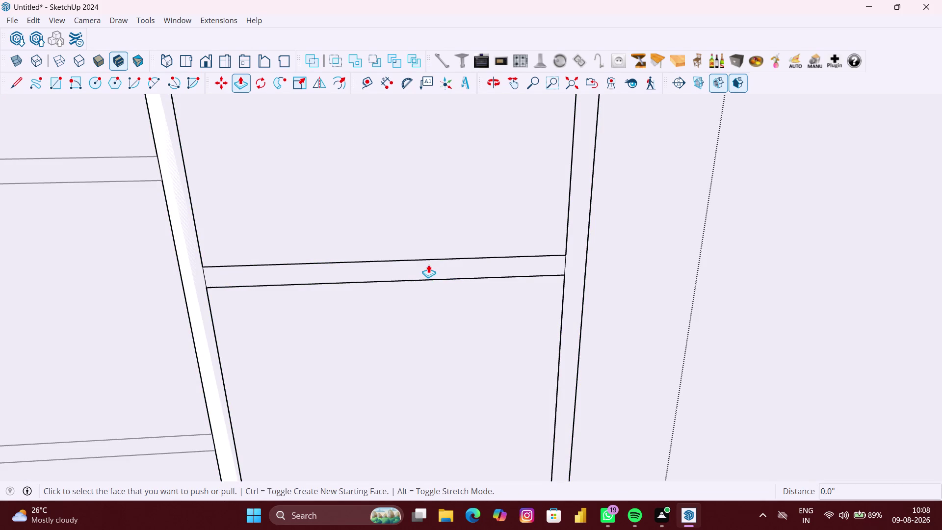
scroll(up, 3)
double_click(381, 269)
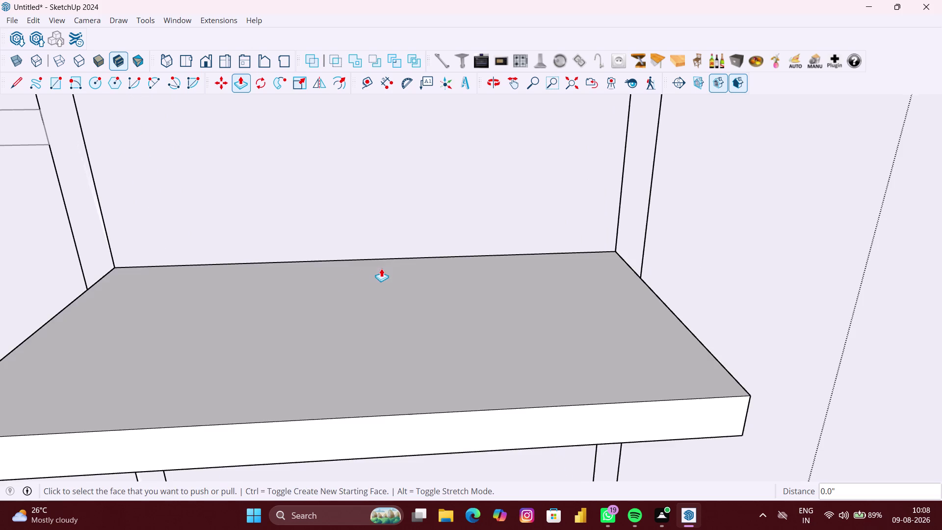
scroll(down, 3)
scroll(up, 3)
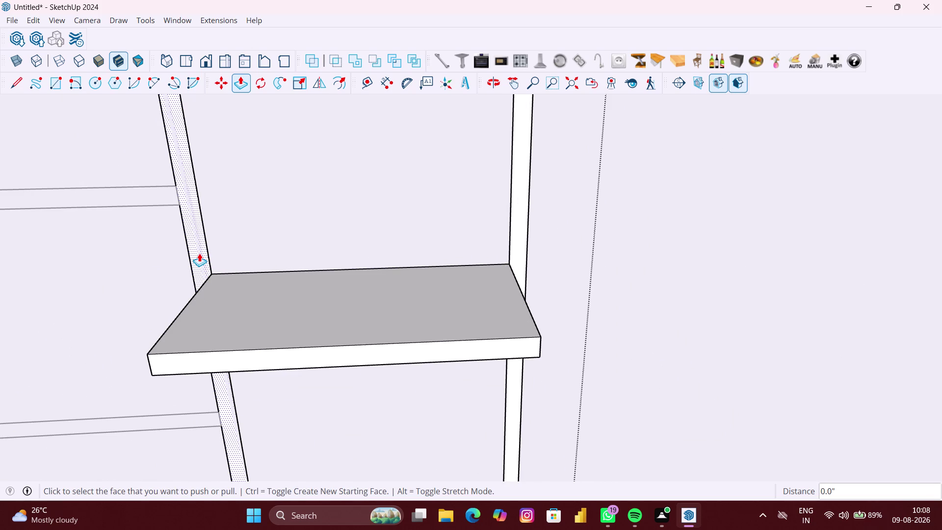
Extrude the unit's left and right side panels to the same depth.
click(200, 254)
click(199, 253)
double_click(520, 242)
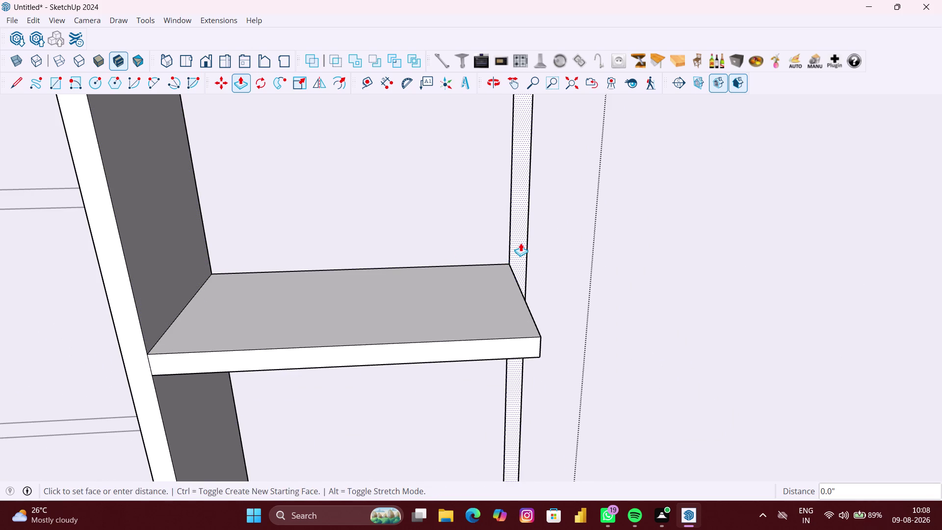
scroll(down, 3)
scroll(up, 3)
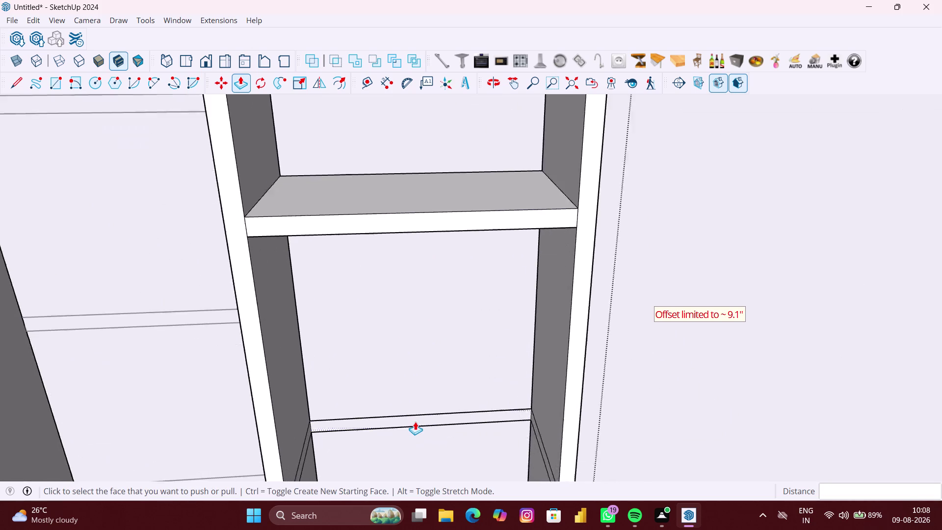
Push the lower shelf and the top board out to the same depth.
double_click(415, 417)
scroll(down, 3)
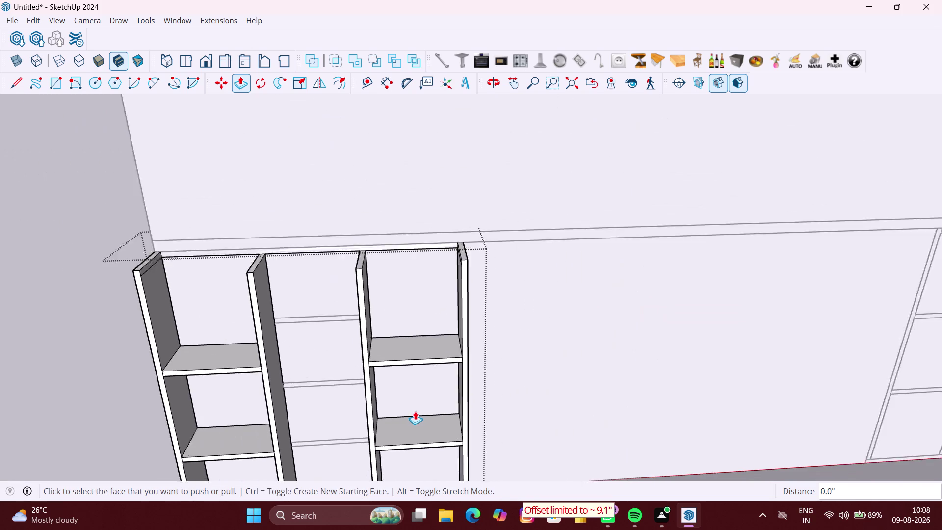
scroll(up, 3)
scroll(up, 3)
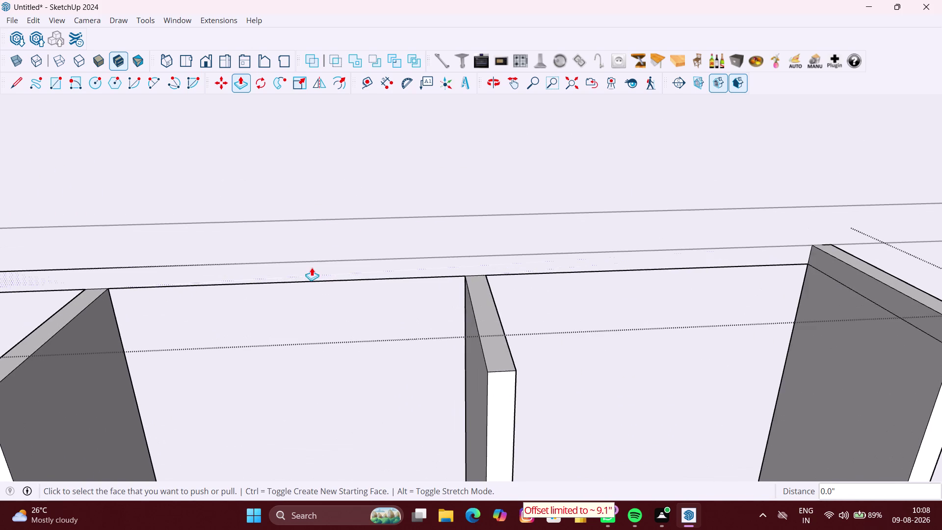
double_click(311, 268)
scroll(down, 3)
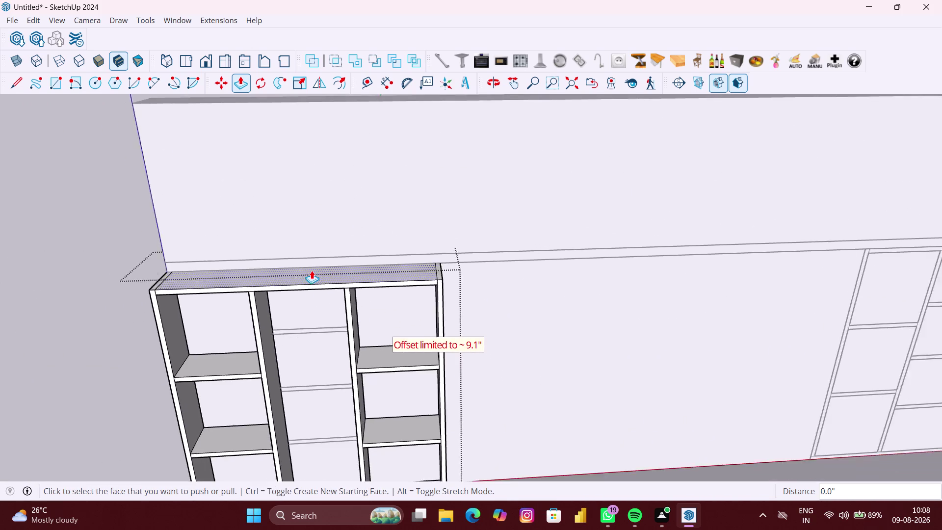
scroll(down, 3)
Orbit closer to the left shelf unit and select a middle-column shelf face.
middle_drag(415, 293, 279, 245)
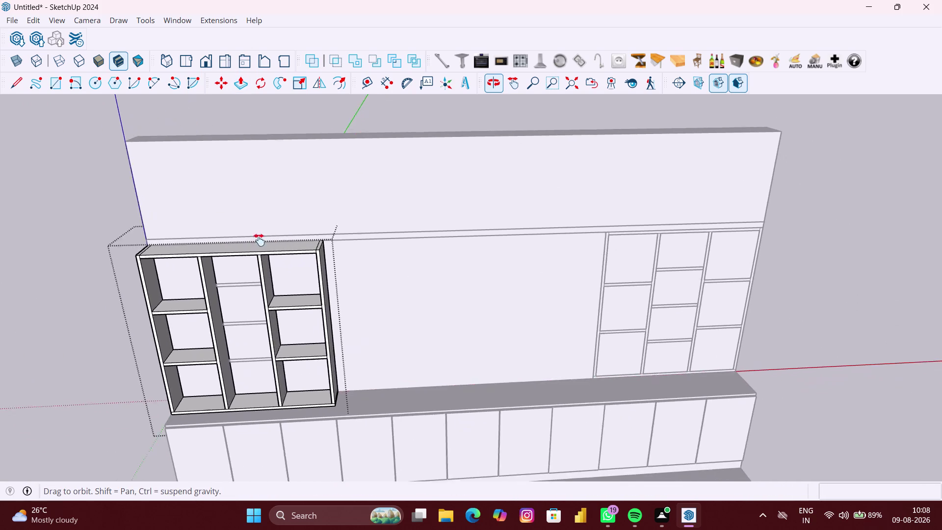
middle_drag(278, 245, 241, 236)
key(space)
scroll(up, 3)
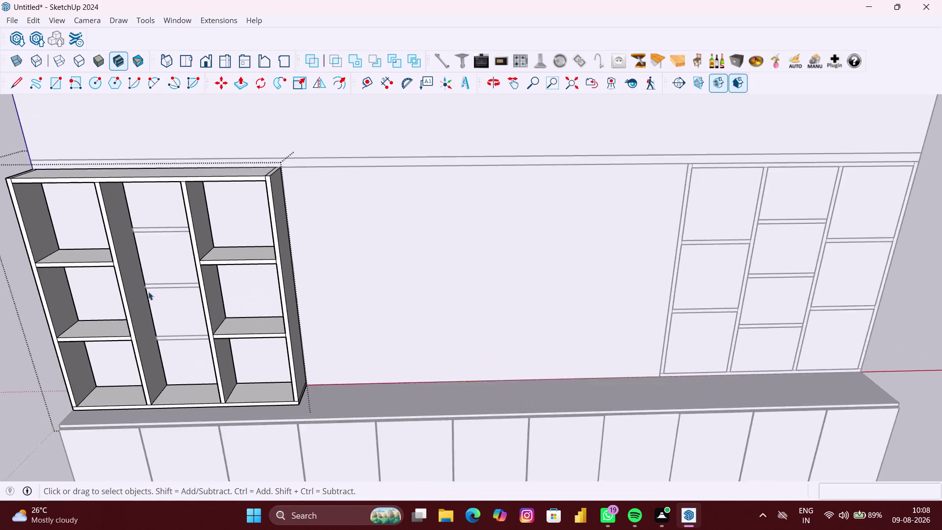
scroll(up, 3)
click(183, 286)
scroll(up, 3)
click(186, 285)
scroll(down, 3)
click(518, 282)
scroll(up, 3)
scroll(up, 3)
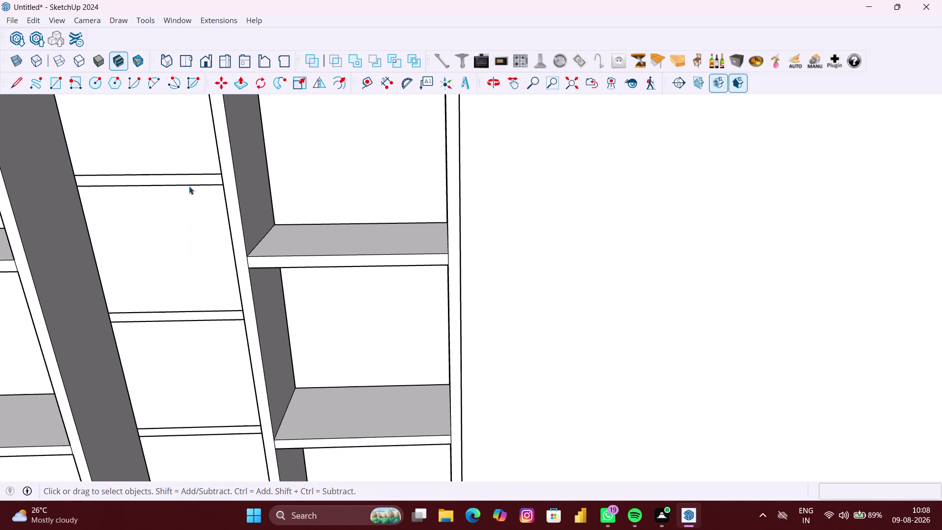
double_click(191, 177)
scroll(up, 3)
Pull out the upper and next middle-column shelves to the matching depth.
key(p)
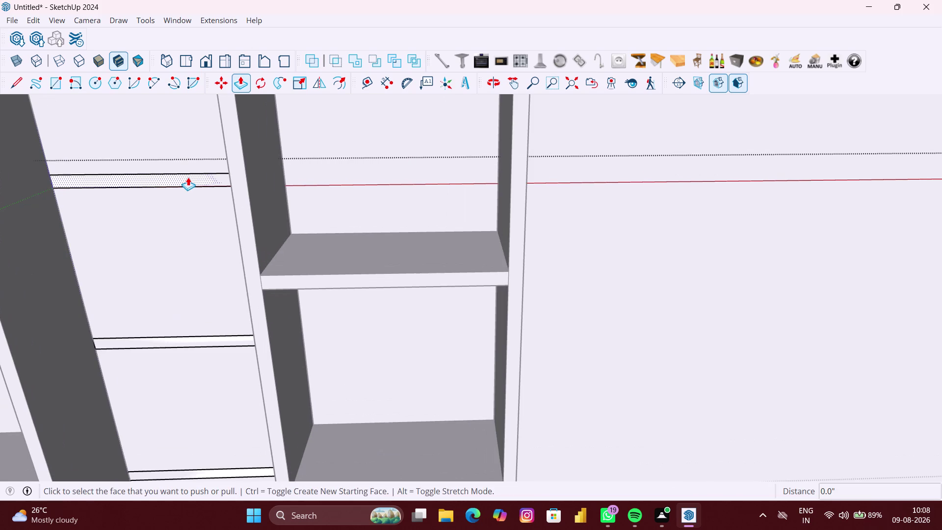
double_click(188, 177)
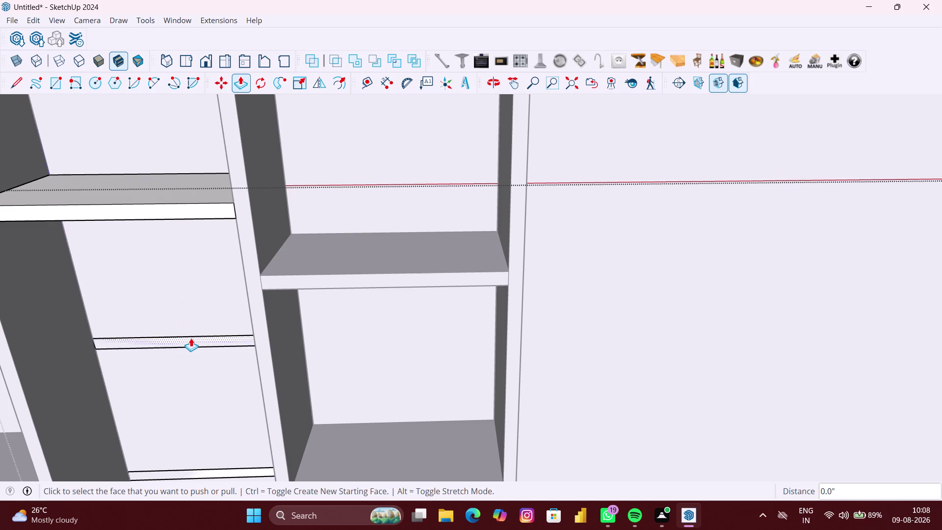
double_click(191, 338)
scroll(down, 3)
middle_drag(205, 361, 205, 359)
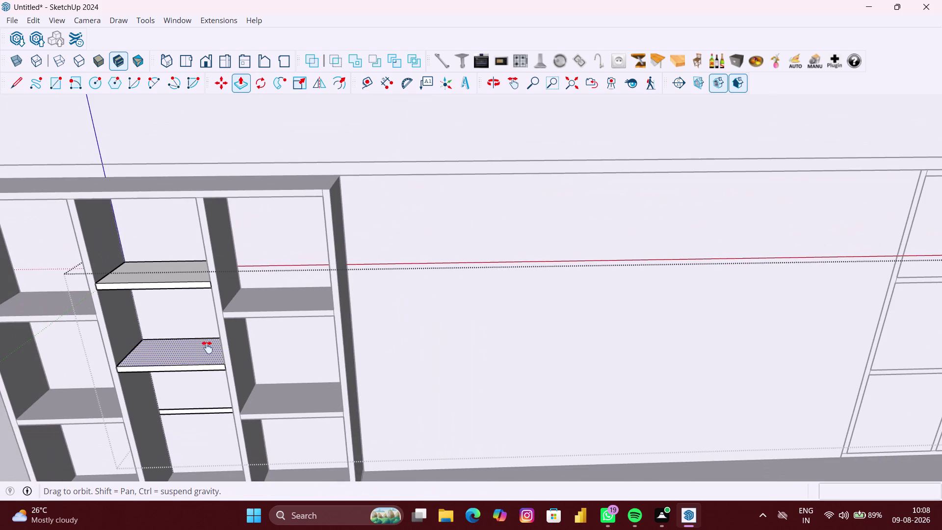
middle_drag(204, 360, 245, 233)
scroll(up, 3)
scroll(up, 3)
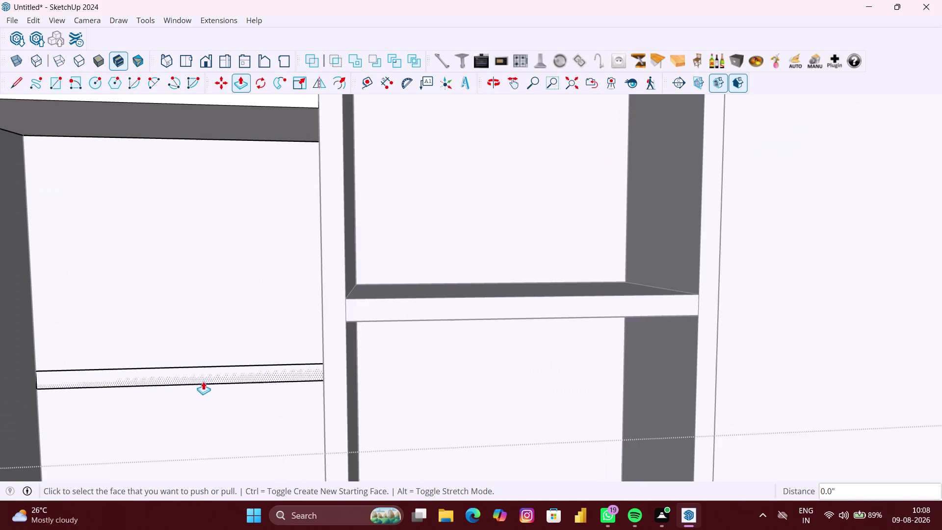
Pull out the lower middle-column shelf and bring the right upper unit into view.
double_click(210, 373)
scroll(down, 3)
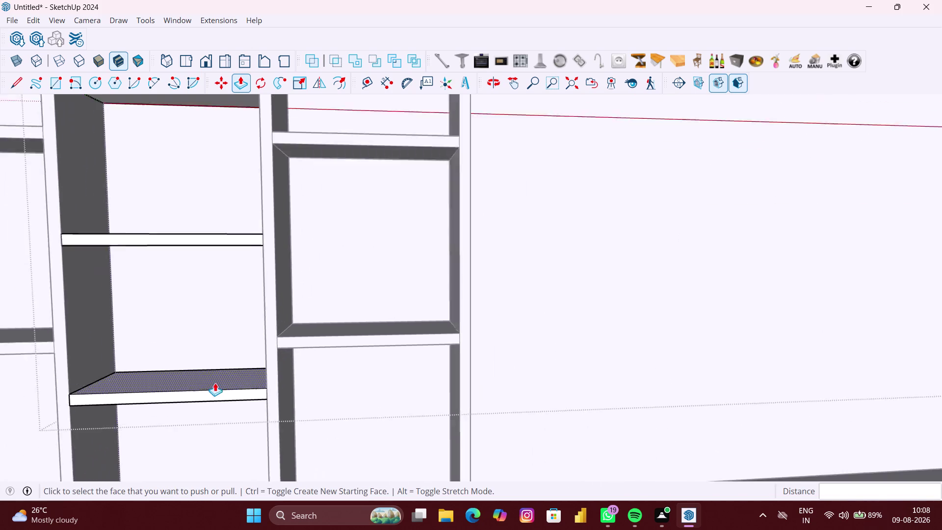
scroll(down, 3)
middle_drag(364, 373, 173, 341)
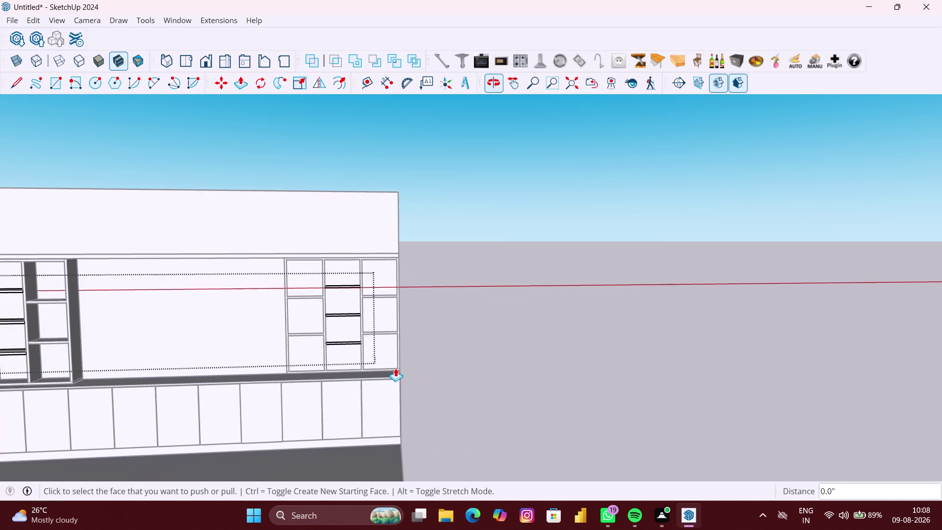
scroll(up, 3)
key(space)
Pick a face on the right shelf unit and push out one of its dividers.
click(510, 356)
scroll(up, 3)
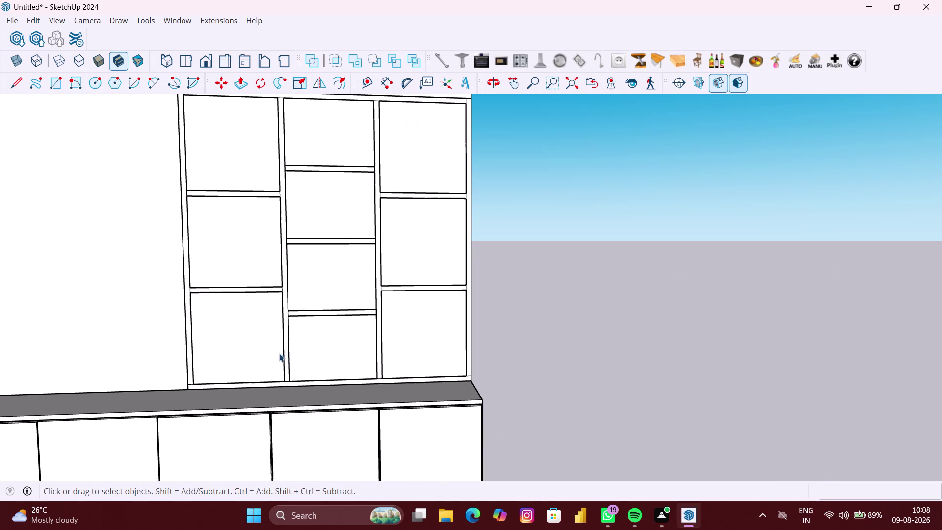
scroll(up, 3)
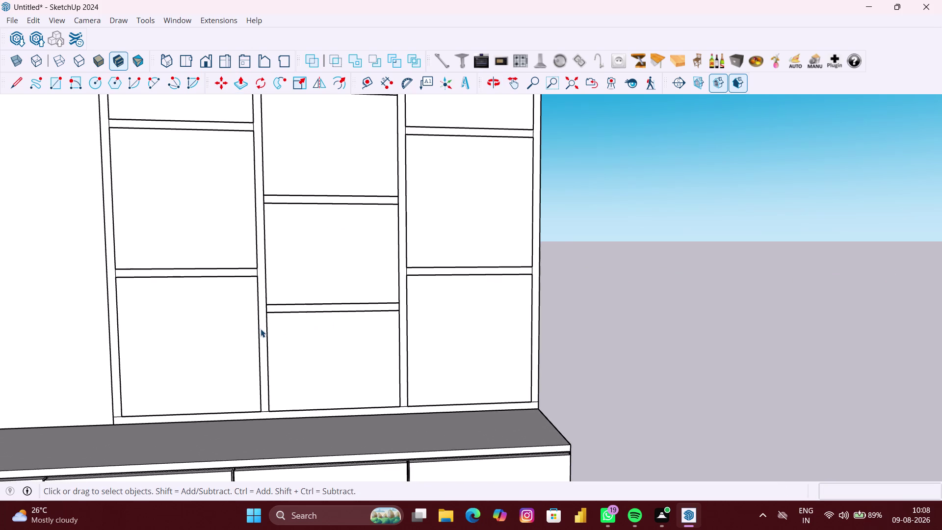
double_click(261, 329)
key(p)
scroll(up, 3)
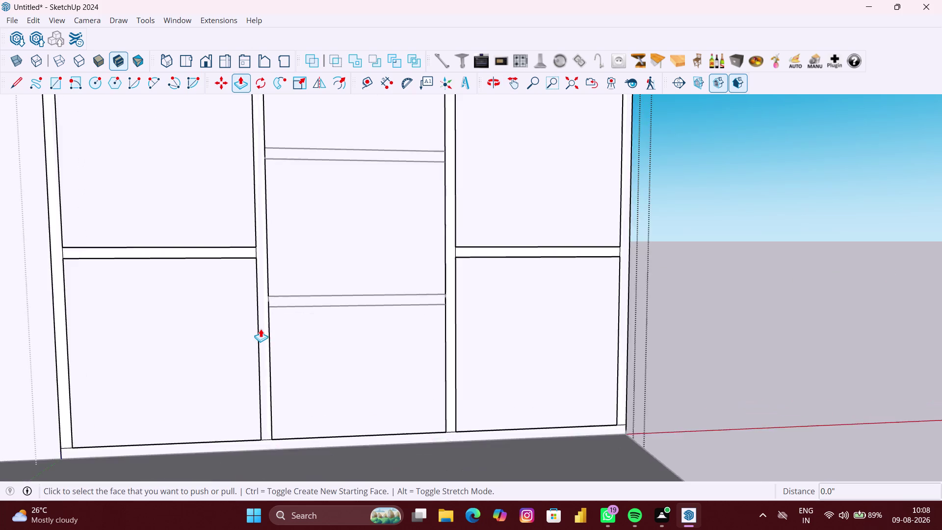
scroll(up, 3)
scroll(up, 3)
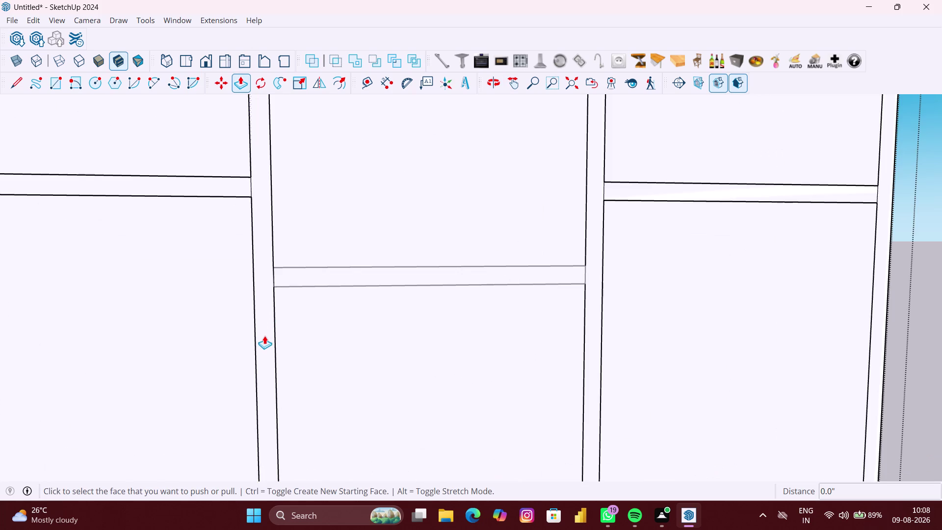
double_click(265, 335)
scroll(down, 3)
scroll(up, 3)
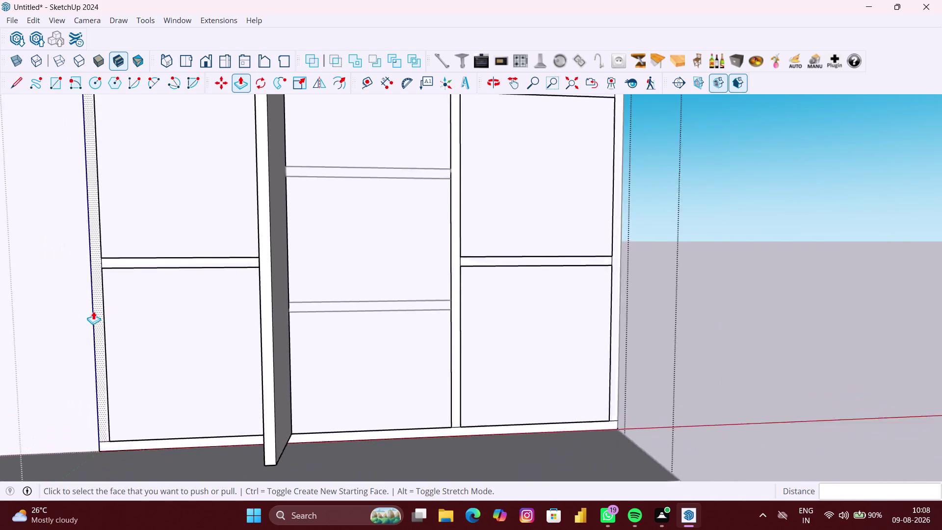
scroll(up, 3)
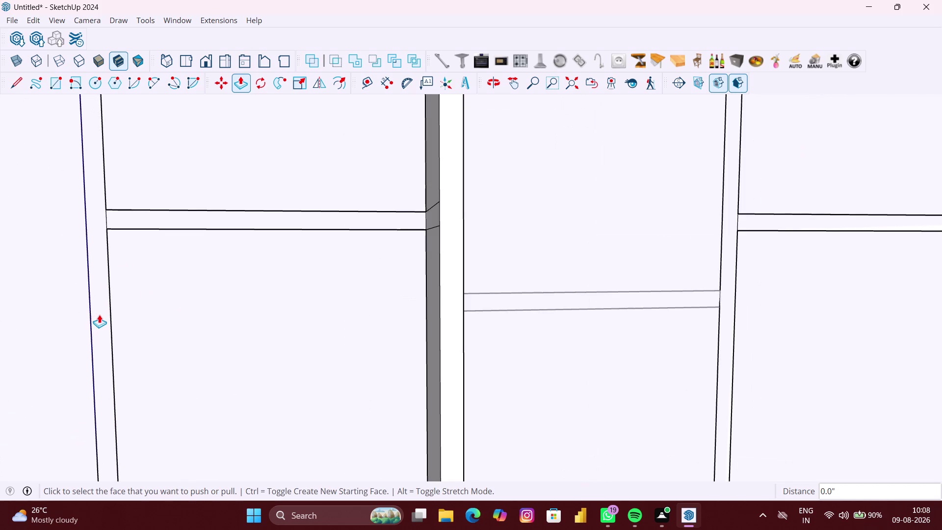
scroll(up, 3)
Extrude the right unit's left side and another panel to the same depth.
double_click(105, 315)
scroll(down, 3)
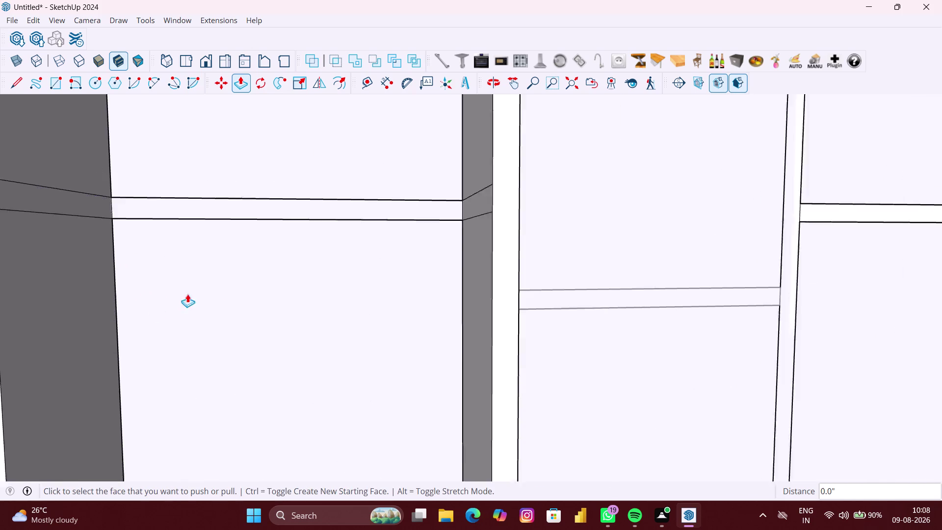
scroll(down, 3)
scroll(up, 3)
double_click(275, 231)
scroll(down, 3)
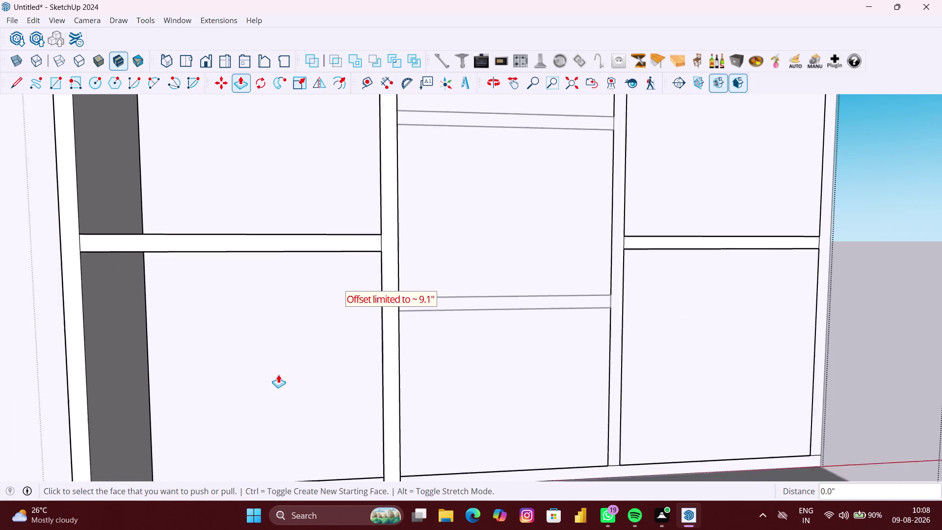
scroll(down, 3)
scroll(up, 3)
Give the right unit's frame and a left-column shelf the same depth.
double_click(250, 452)
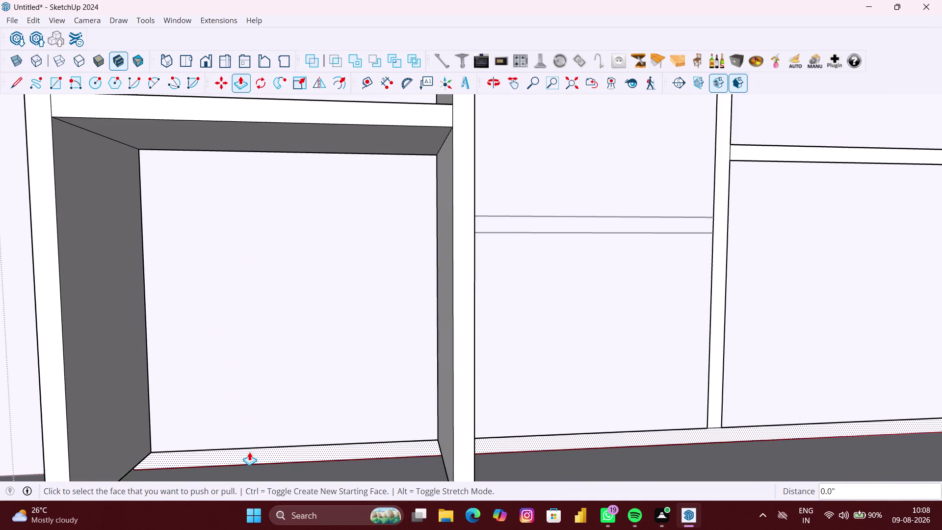
scroll(down, 3)
scroll(up, 3)
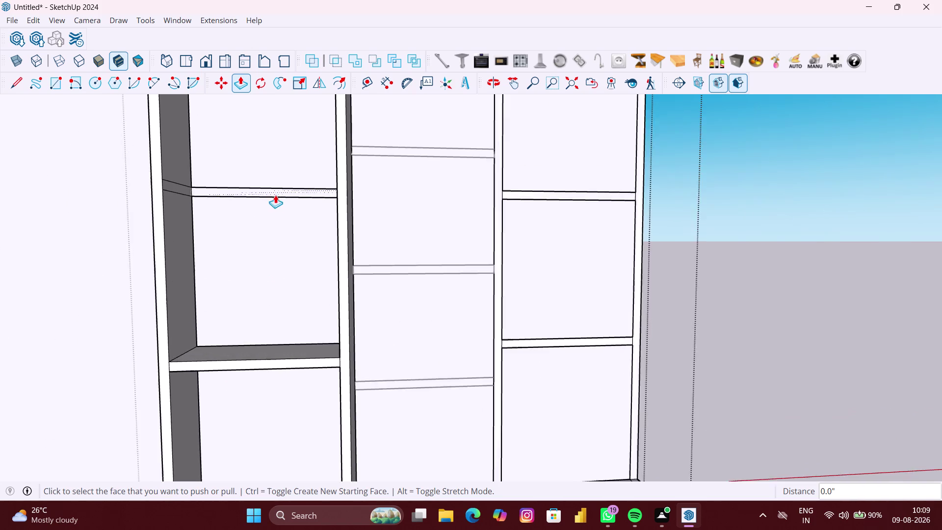
scroll(up, 3)
double_click(288, 190)
scroll(down, 3)
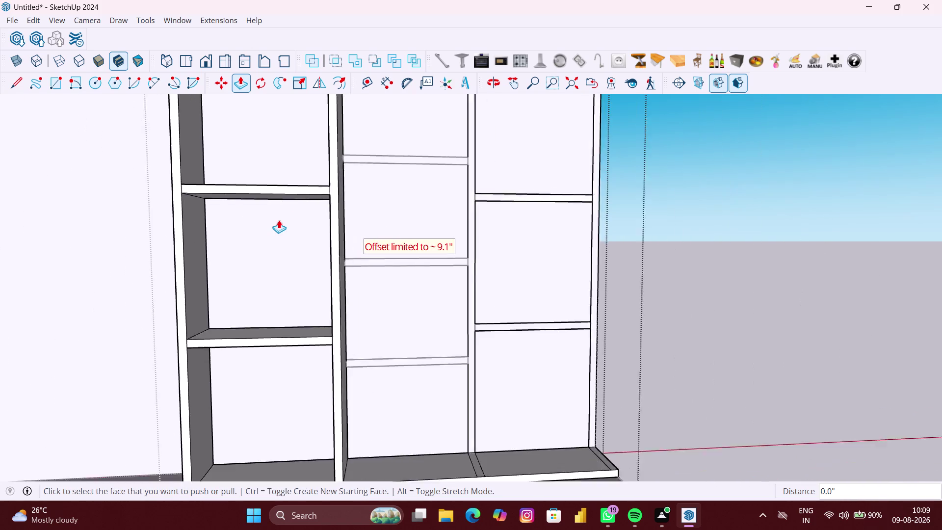
scroll(down, 3)
scroll(up, 3)
scroll(up, 3)
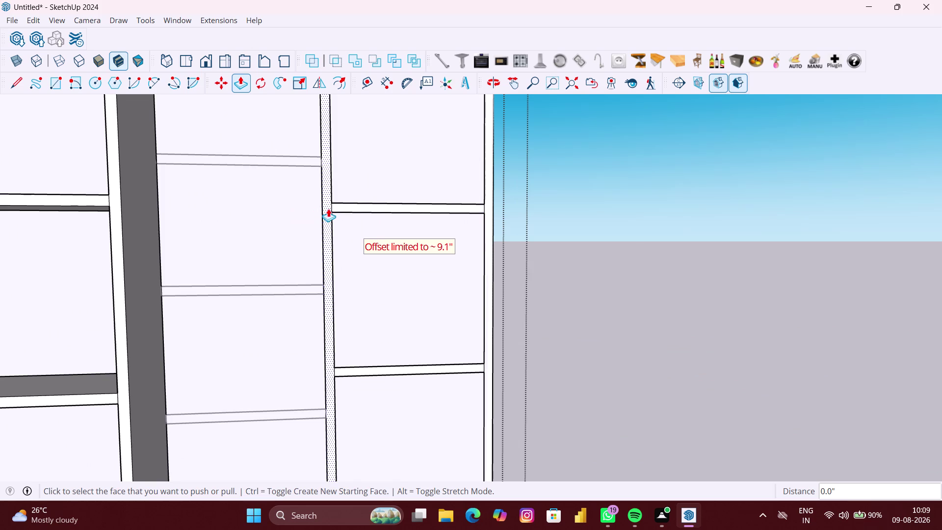
scroll(up, 3)
Push the right unit's middle divider out 230 mm and repeat it on a shelf face.
click(329, 212)
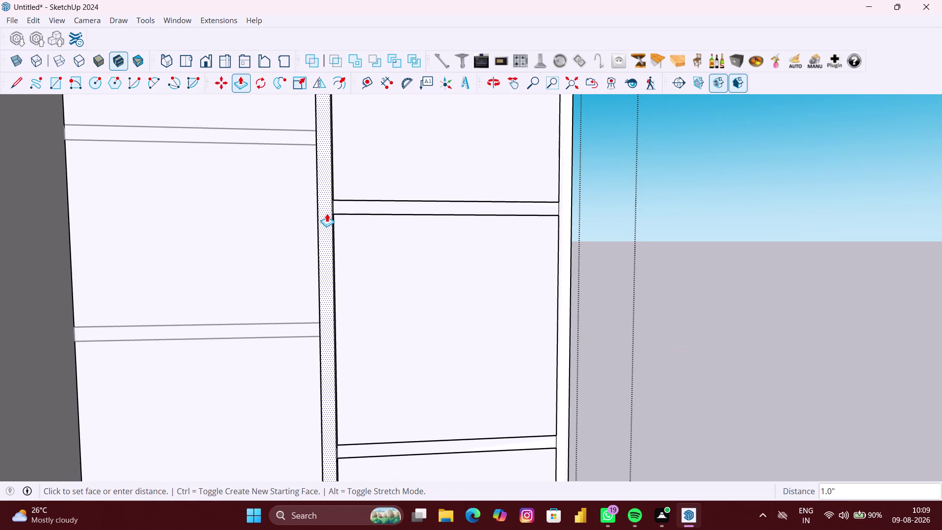
text(23)
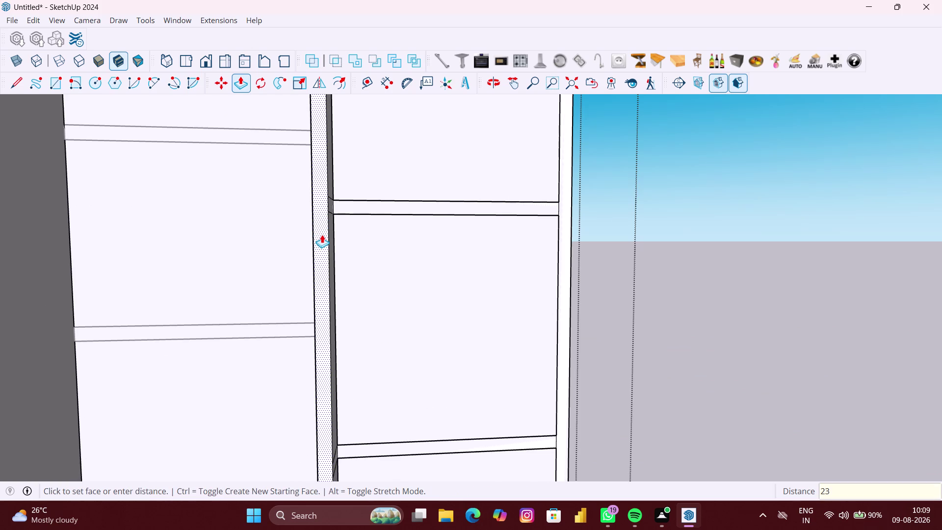
text(0)
text(mm)
key(Return)
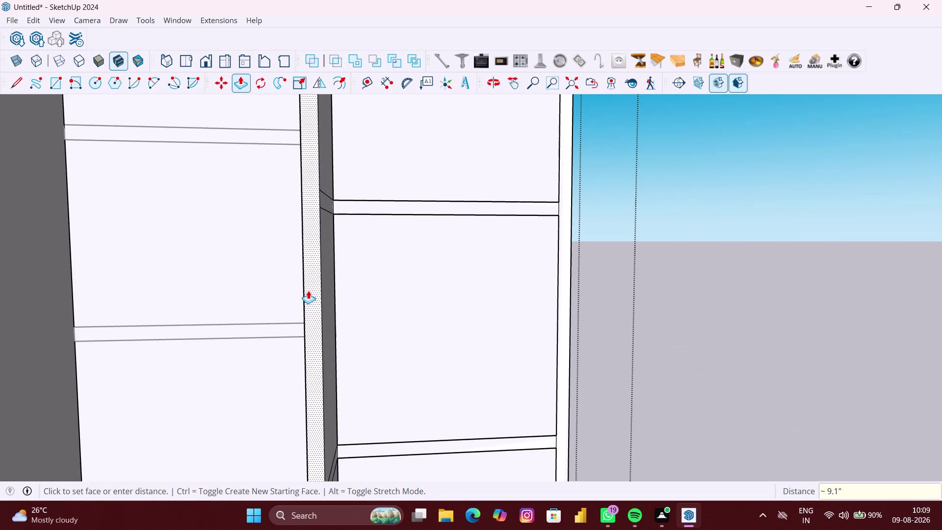
scroll(down, 3)
scroll(up, 3)
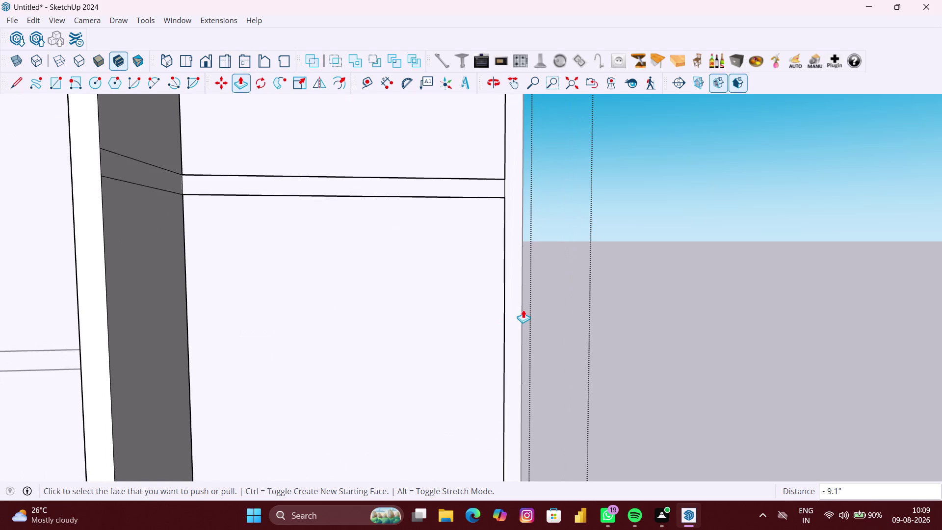
scroll(up, 3)
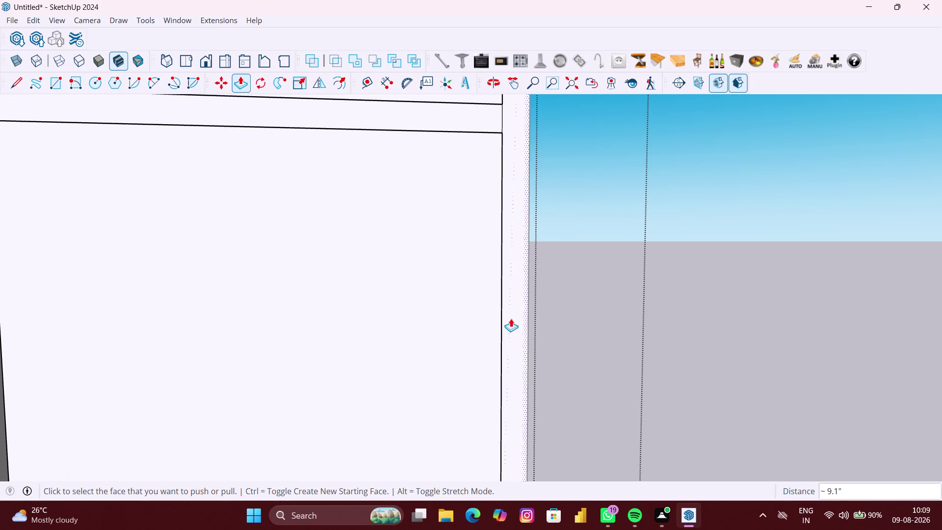
double_click(510, 318)
scroll(down, 3)
scroll(down, 3)
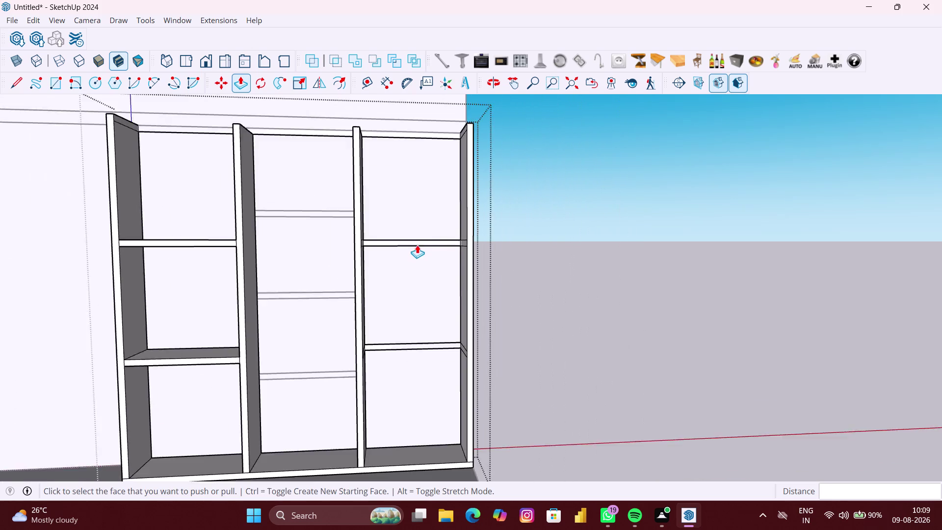
Give two more right-column shelves the same depth with repeated Push/Pull.
scroll(up, 3)
middle_drag(402, 164, 407, 215)
scroll(up, 3)
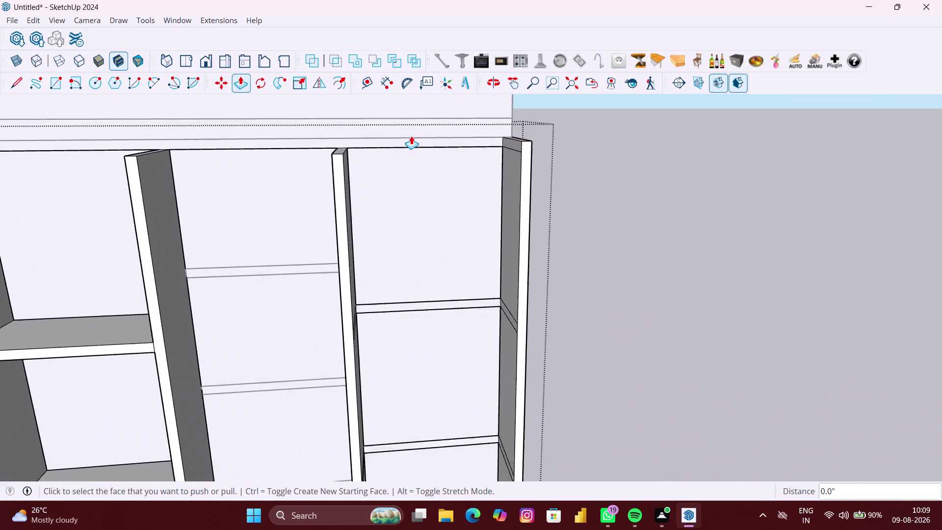
scroll(up, 3)
double_click(446, 143)
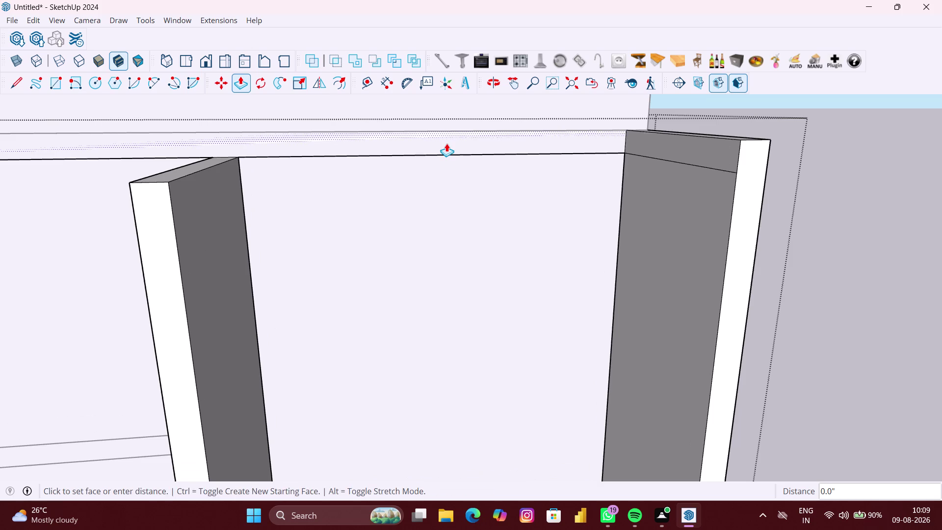
scroll(down, 3)
scroll(up, 3)
scroll(up, 3)
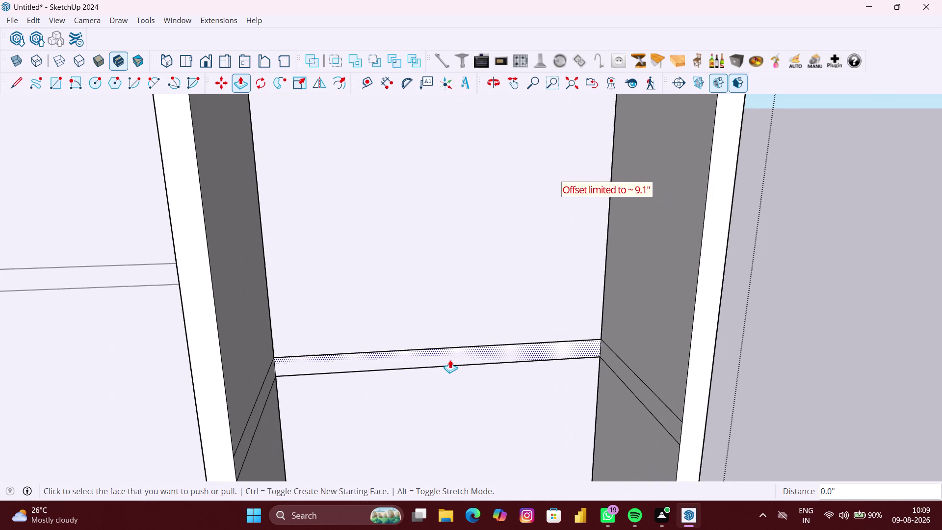
double_click(450, 356)
Extrude the lower shelf in the right column, then exit Push/Pull.
scroll(down, 3)
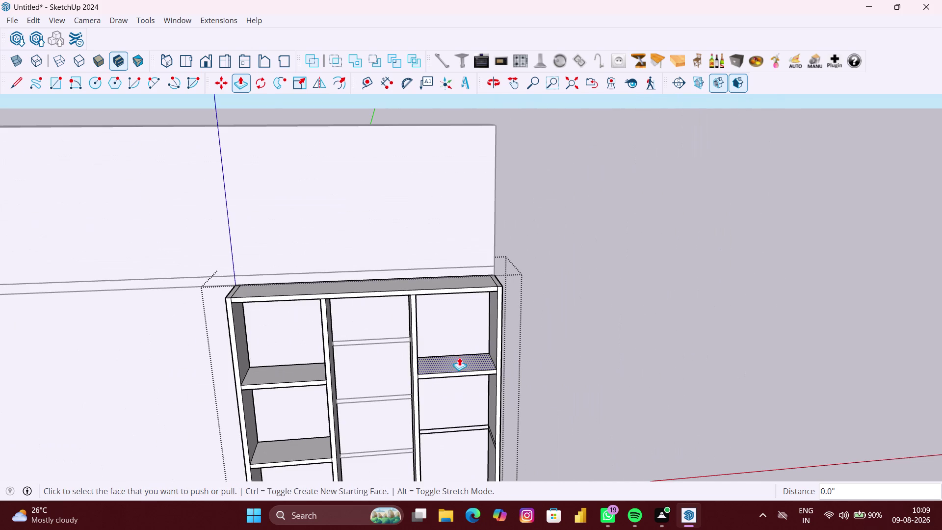
middle_drag(460, 357, 432, 267)
scroll(up, 3)
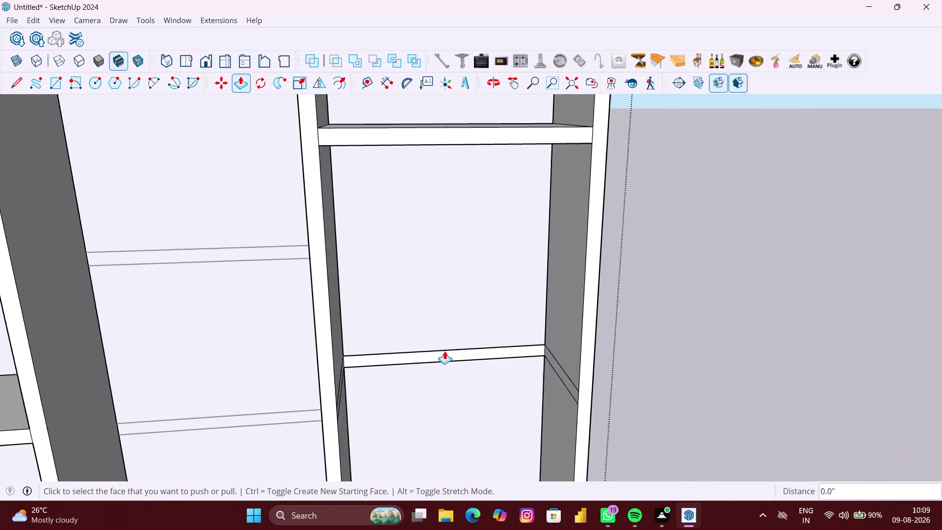
scroll(up, 3)
double_click(448, 355)
scroll(down, 3)
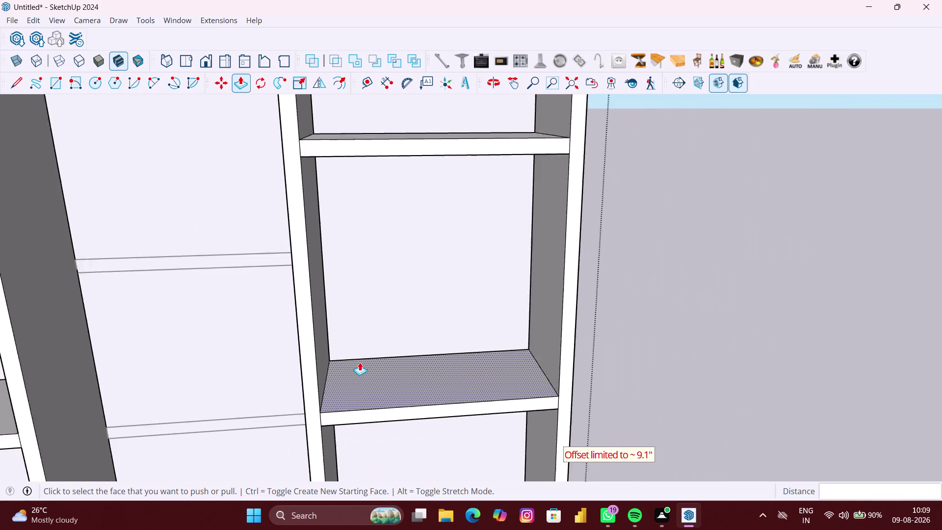
scroll(down, 3)
key(space)
click(288, 328)
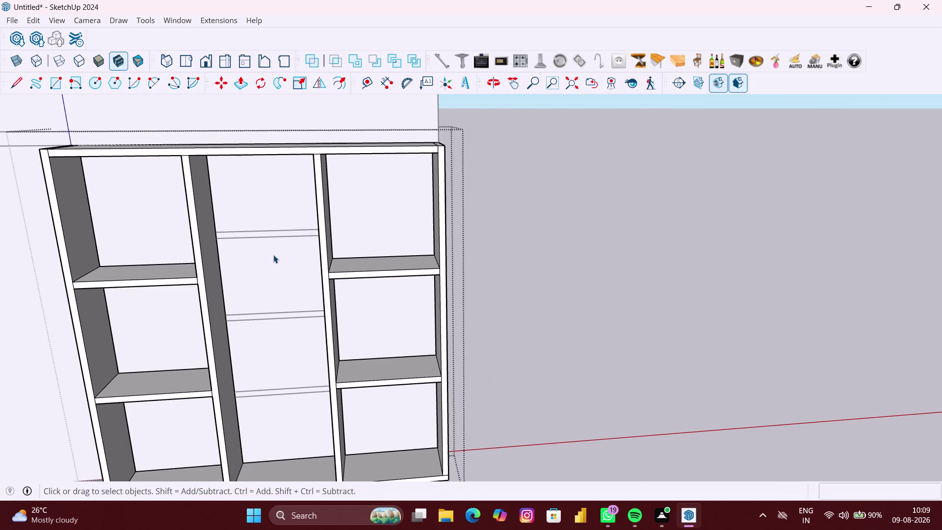
Extrude the upper middle-column shelves to full depth with Push/Pull.
click(273, 252)
click(733, 273)
scroll(up, 3)
double_click(267, 233)
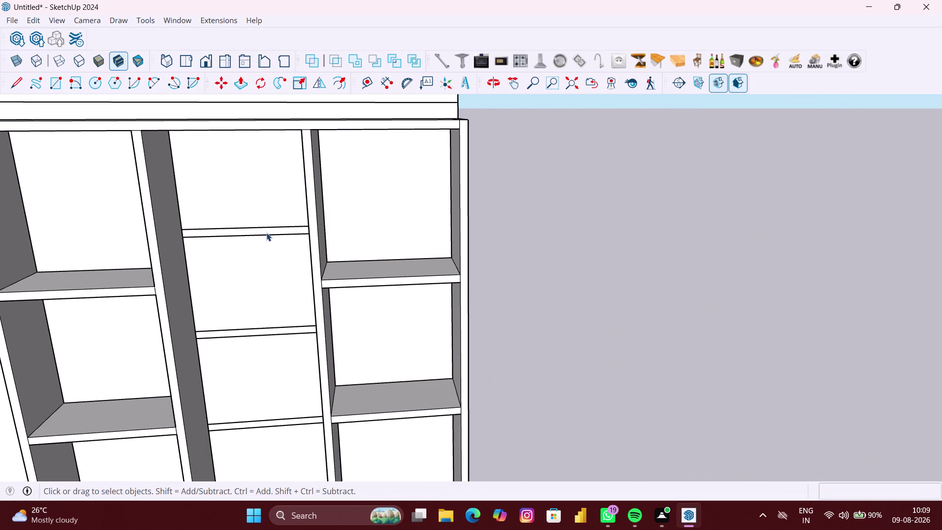
scroll(up, 3)
key(p)
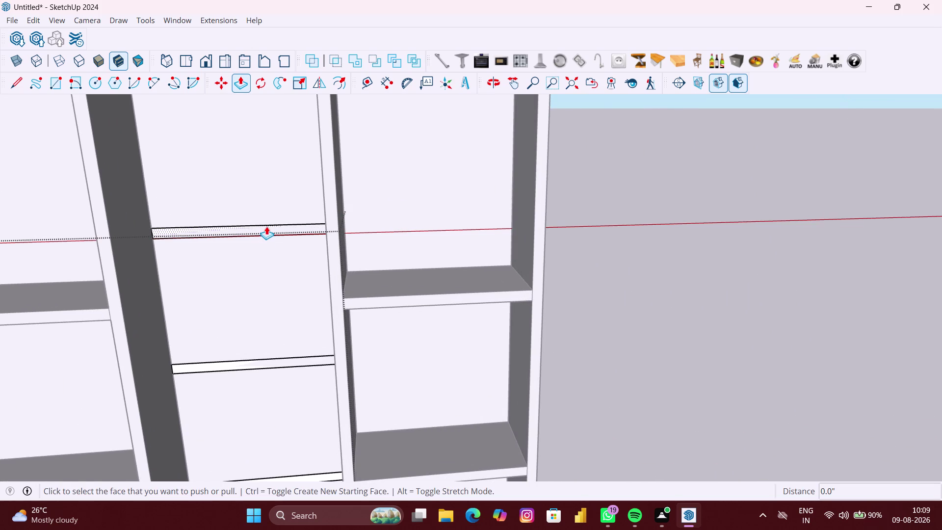
scroll(up, 3)
double_click(267, 228)
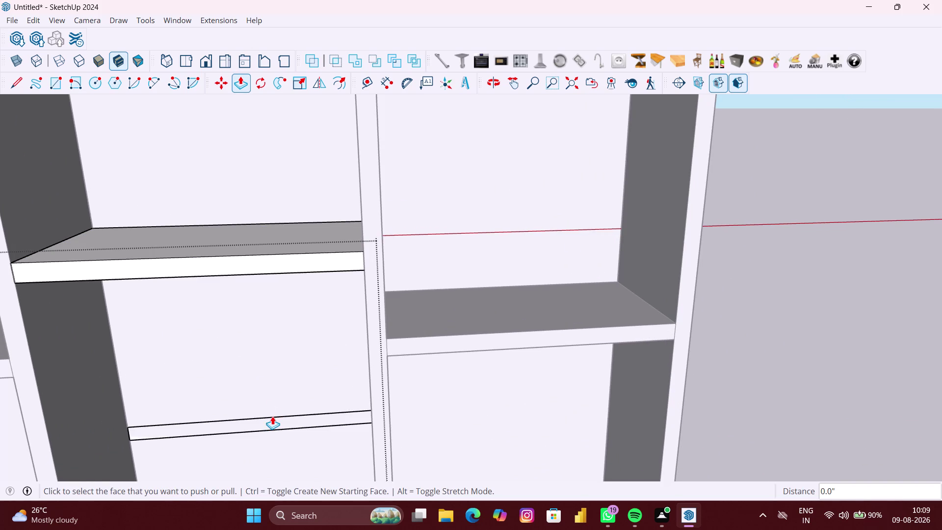
double_click(272, 416)
scroll(up, 3)
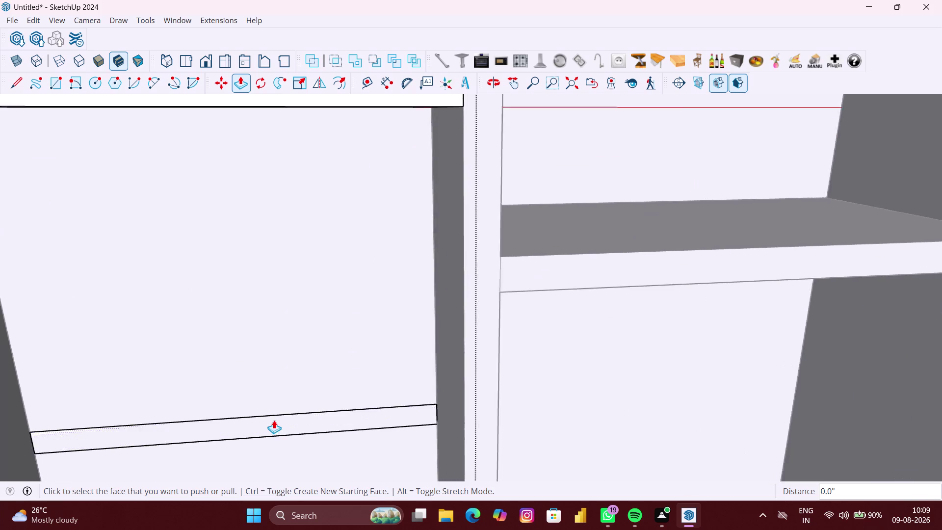
scroll(up, 3)
double_click(273, 419)
Extrude the lowest middle-column shelf and return to selecting.
scroll(down, 3)
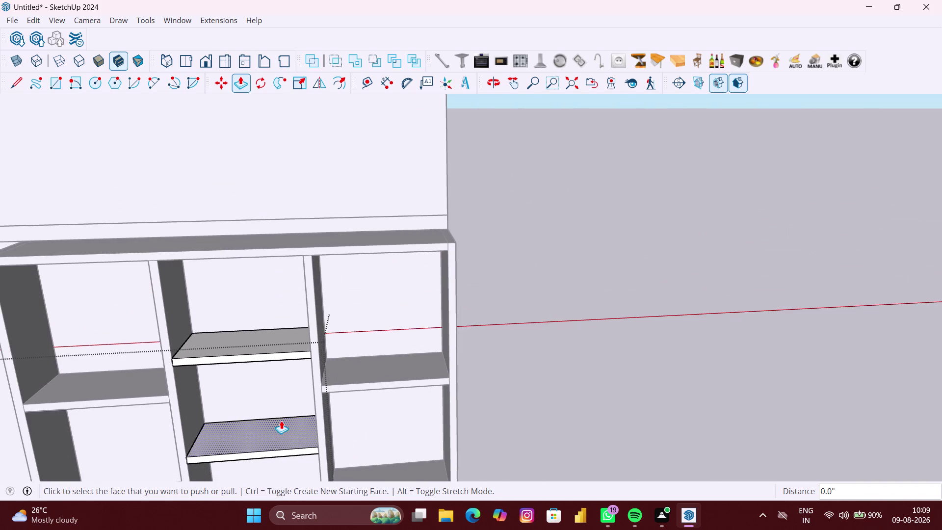
middle_drag(281, 420, 306, 253)
scroll(up, 3)
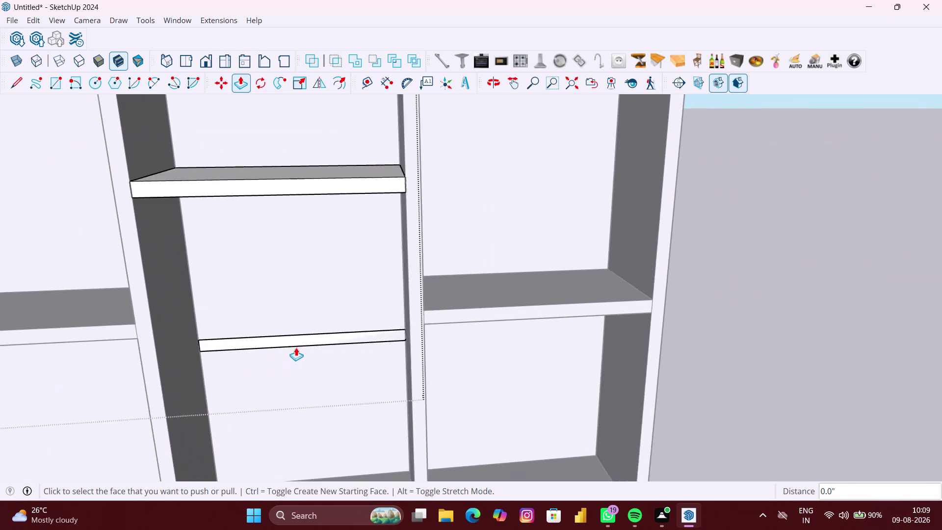
scroll(up, 3)
double_click(321, 333)
scroll(down, 3)
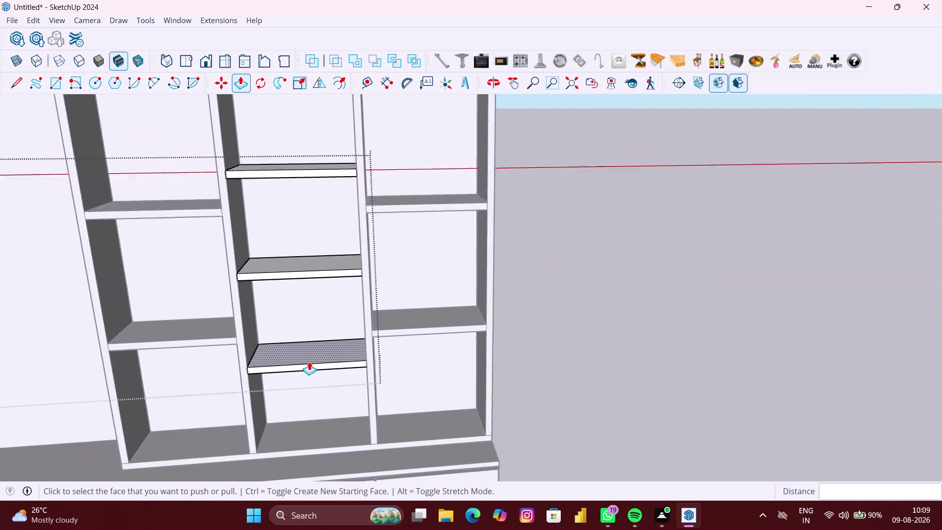
scroll(down, 3)
key(space)
click(494, 351)
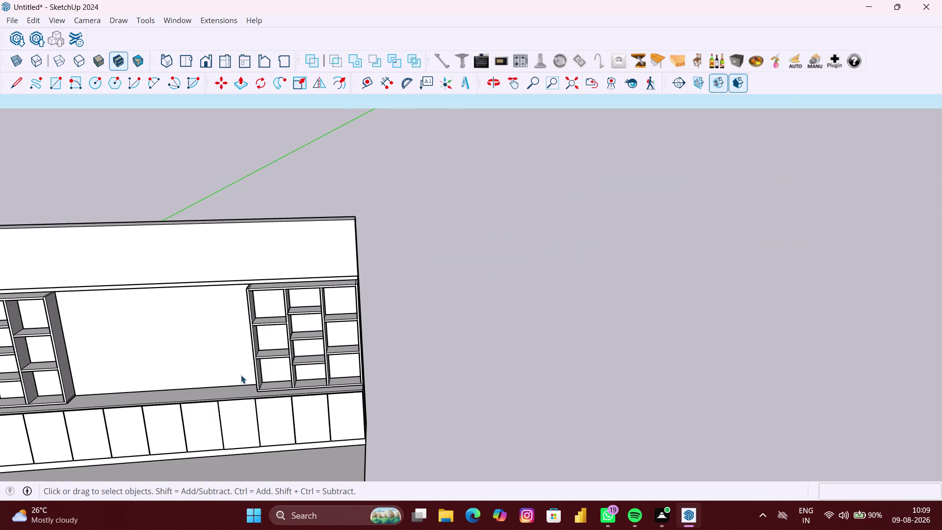
Orbit out to frame both upper units and the ledge below the wall panel.
middle_drag(238, 375, 227, 342)
scroll(down, 3)
middle_drag(240, 366, 280, 332)
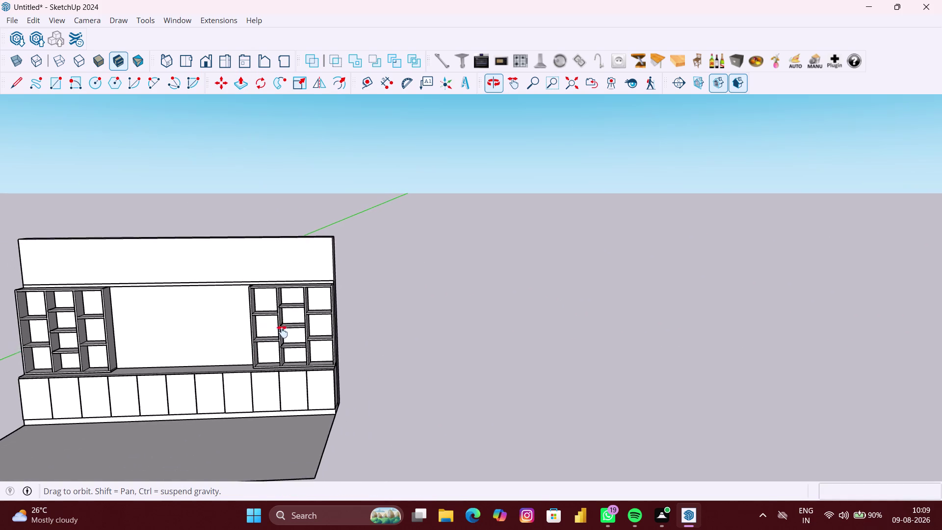
middle_drag(279, 333, 282, 332)
scroll(up, 3)
middle_drag(210, 269, 214, 328)
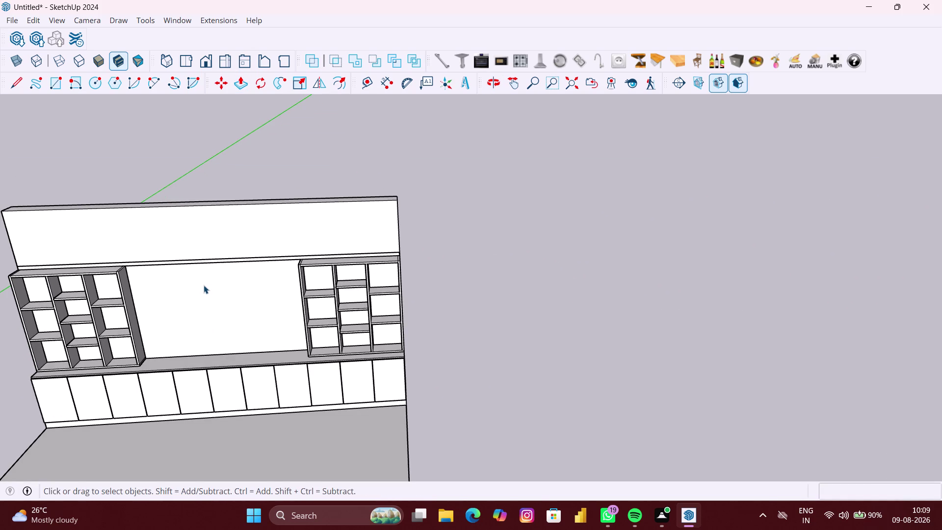
scroll(up, 3)
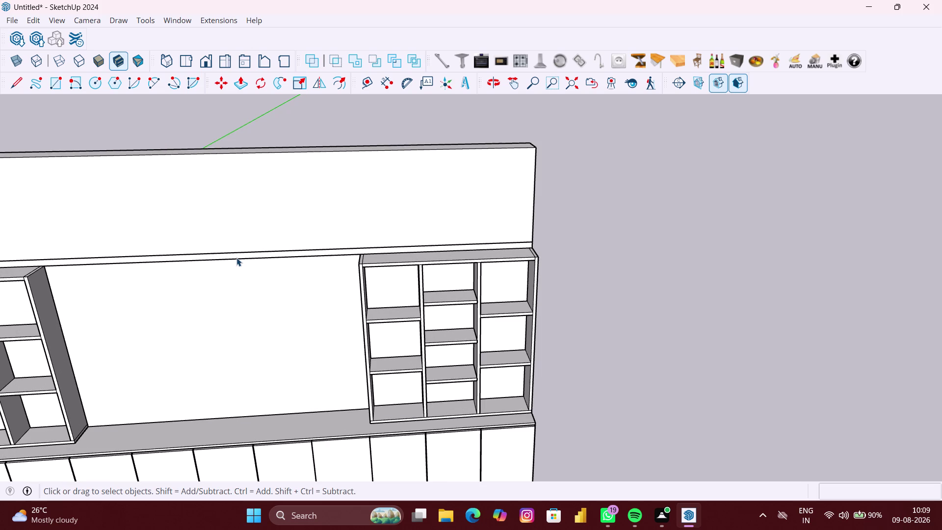
scroll(up, 3)
Push the thin ledge out by the last Push/Pull distance and orbit to review.
click(239, 255)
scroll(up, 3)
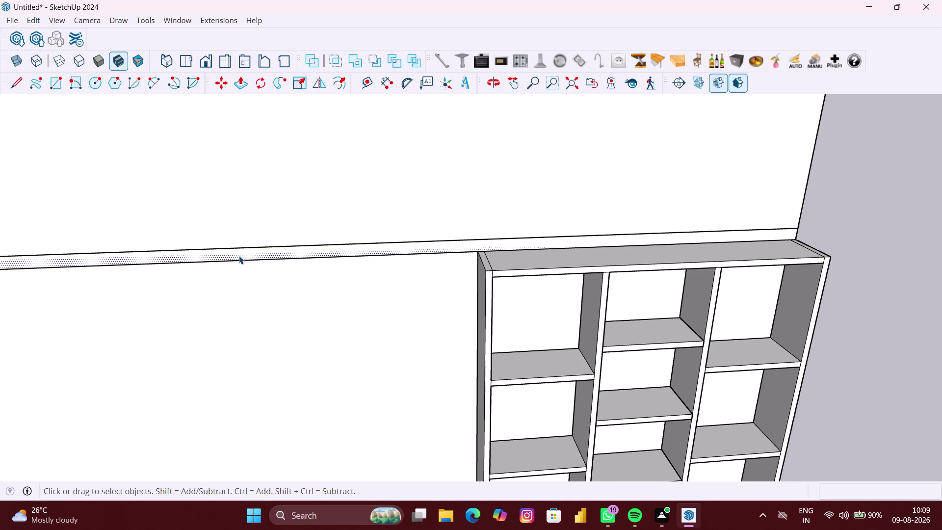
key(p)
double_click(267, 248)
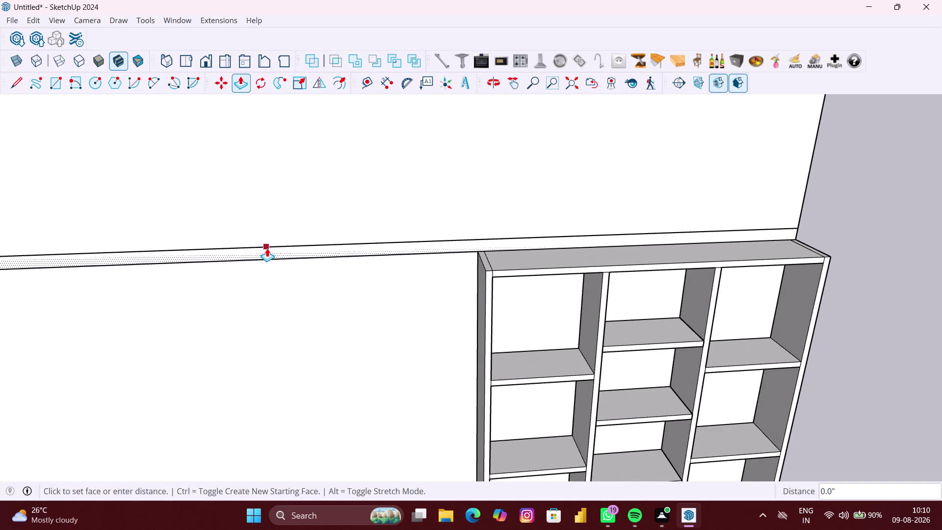
scroll(down, 3)
middle_drag(263, 253, 250, 181)
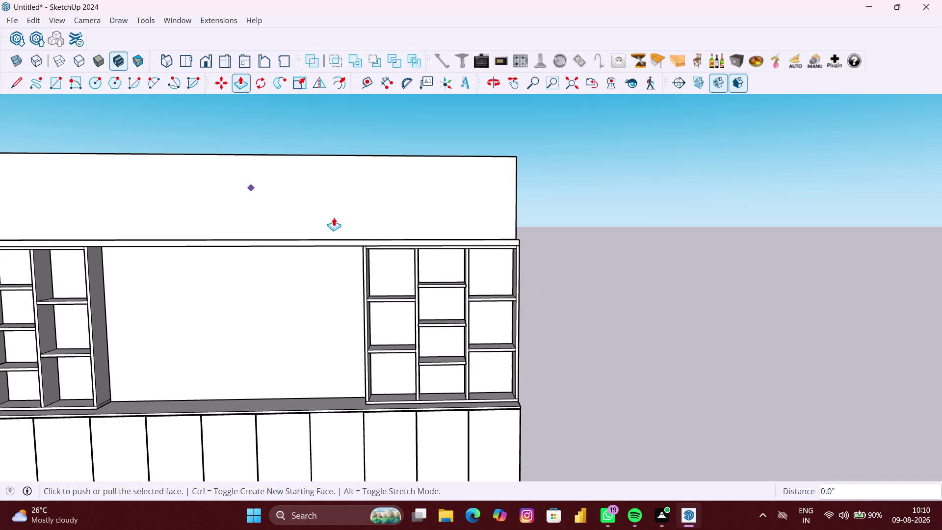
key(space)
click(653, 290)
middle_drag(268, 366, 264, 367)
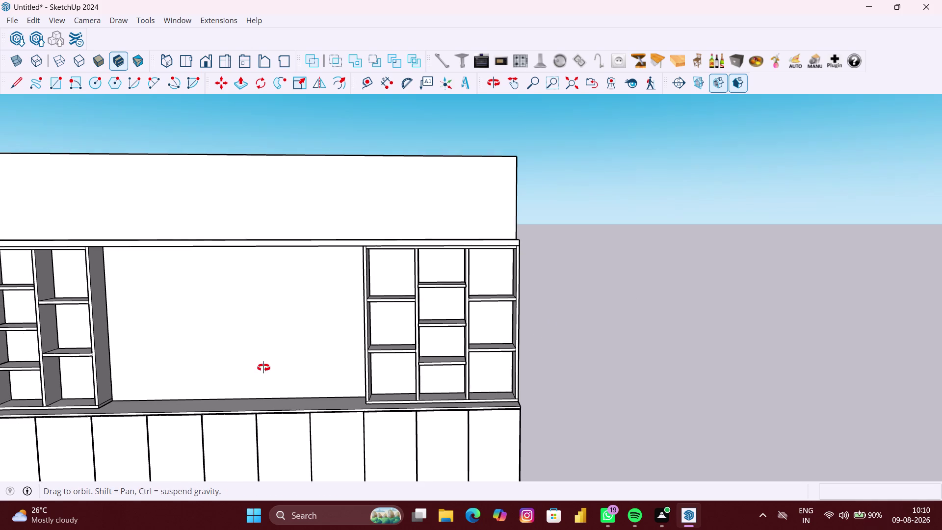
middle_drag(265, 368, 237, 366)
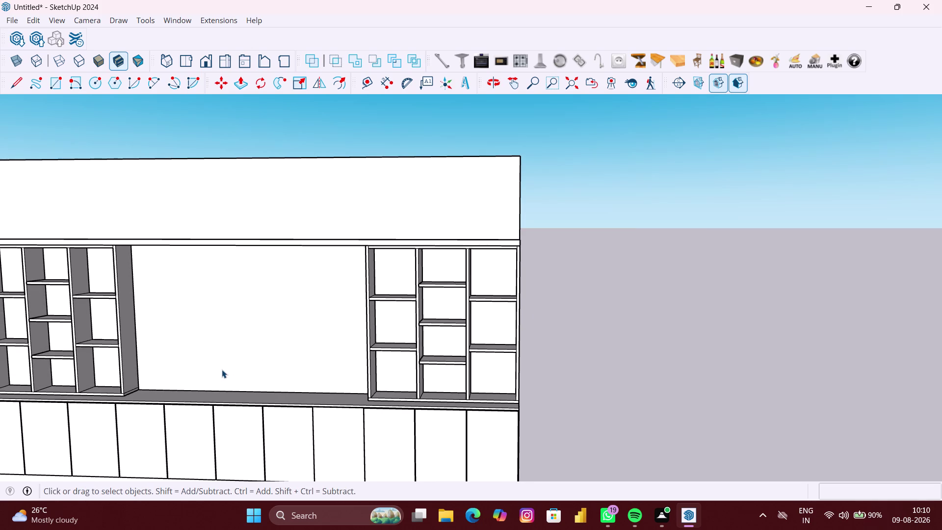